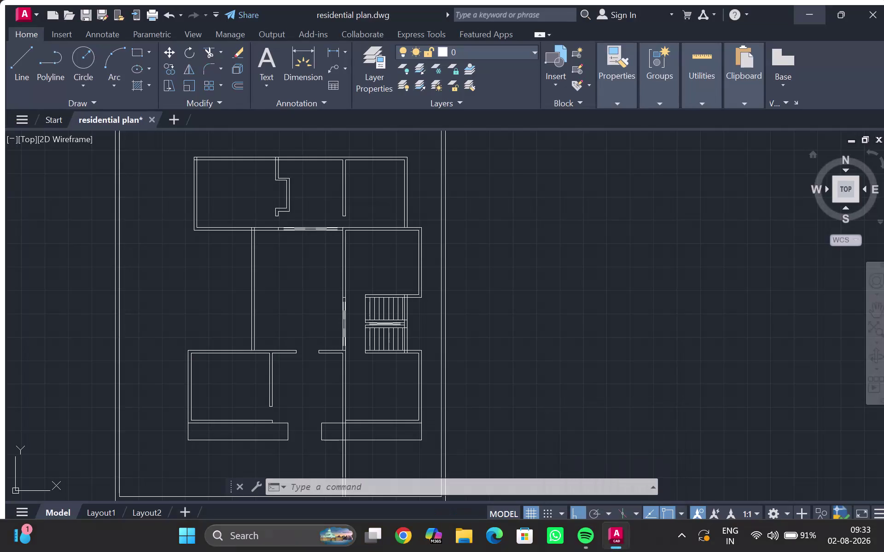
Frame the upper rooms and trim the first overlapping line end with TR.
scroll(down, 3)
middle_drag(376, 330, 523, 353)
scroll(up, 3)
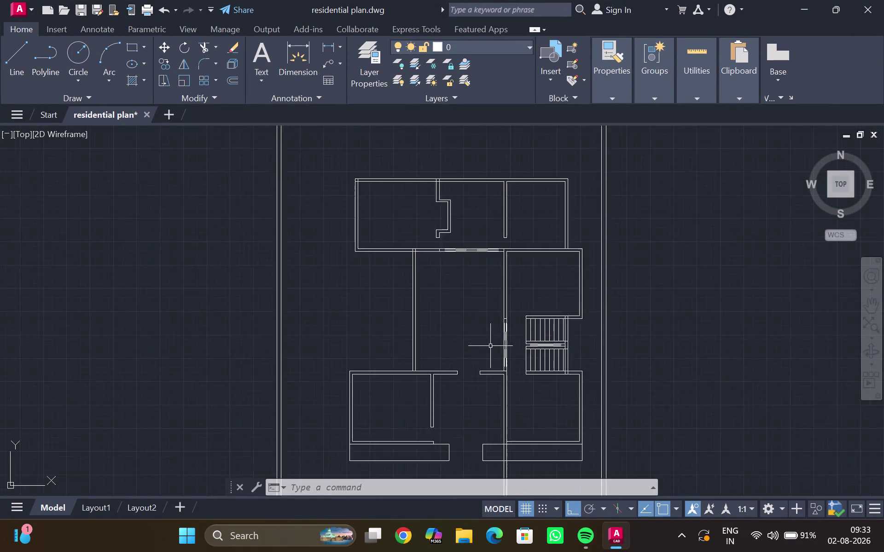
scroll(up, 3)
middle_drag(489, 343, 502, 401)
scroll(down, 3)
middle_drag(420, 365, 439, 332)
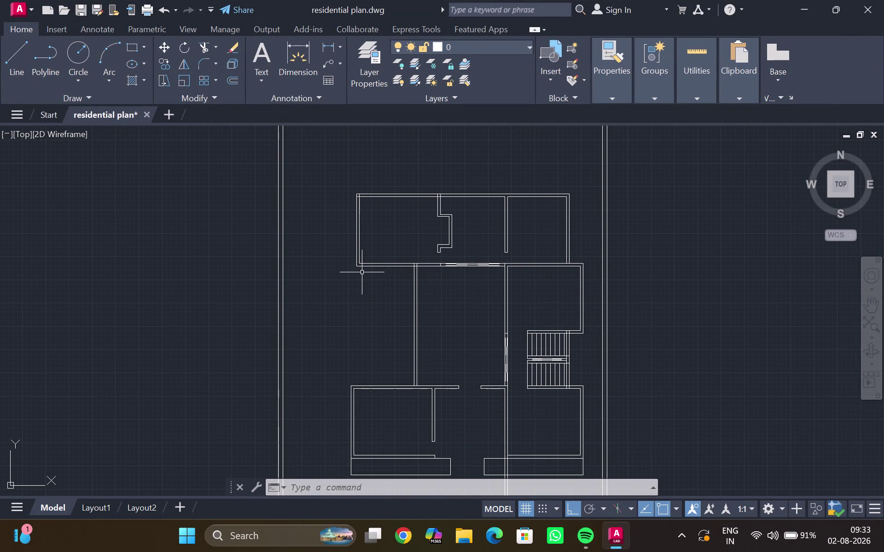
scroll(down, 3)
middle_drag(348, 235, 353, 346)
middle_drag(353, 274, 353, 222)
scroll(up, 3)
middle_drag(357, 318, 357, 345)
scroll(up, 3)
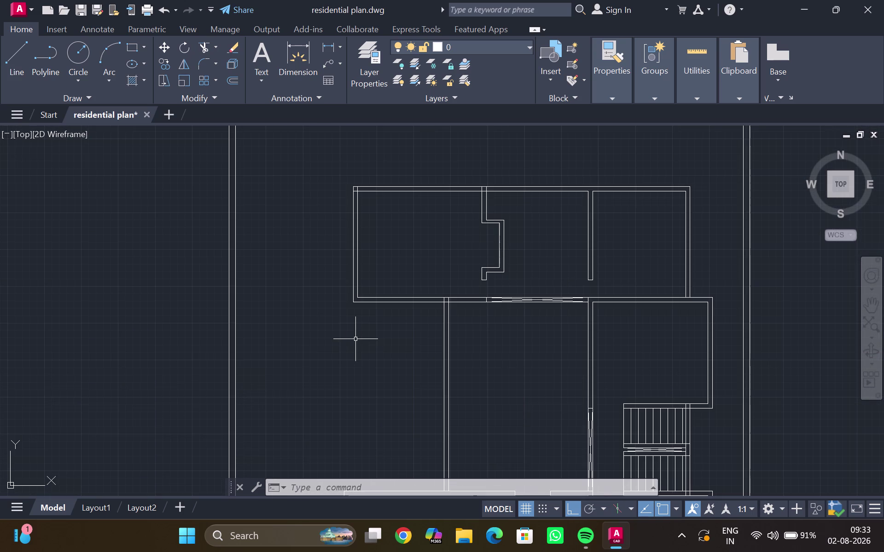
middle_click(355, 339)
scroll(up, 3)
middle_drag(356, 331, 354, 294)
scroll(down, 3)
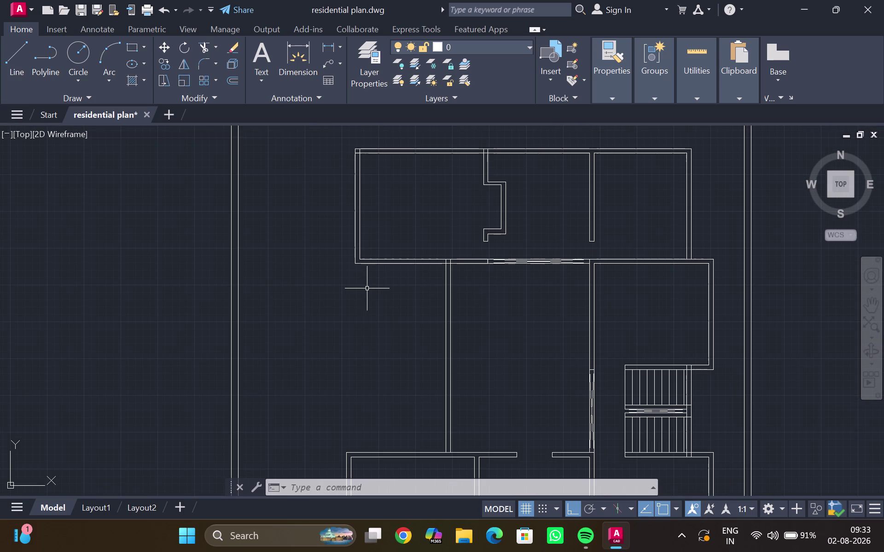
middle_drag(367, 288, 368, 301)
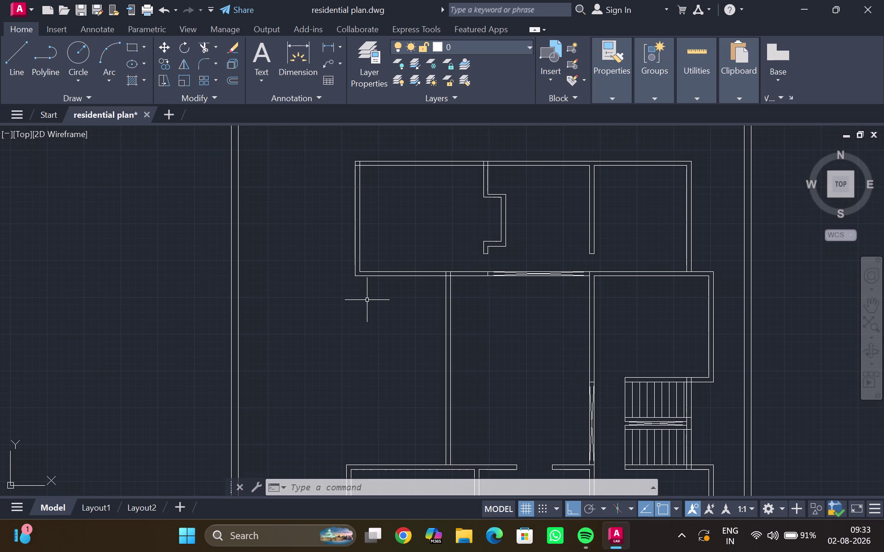
key(t)
key(r)
key(Return)
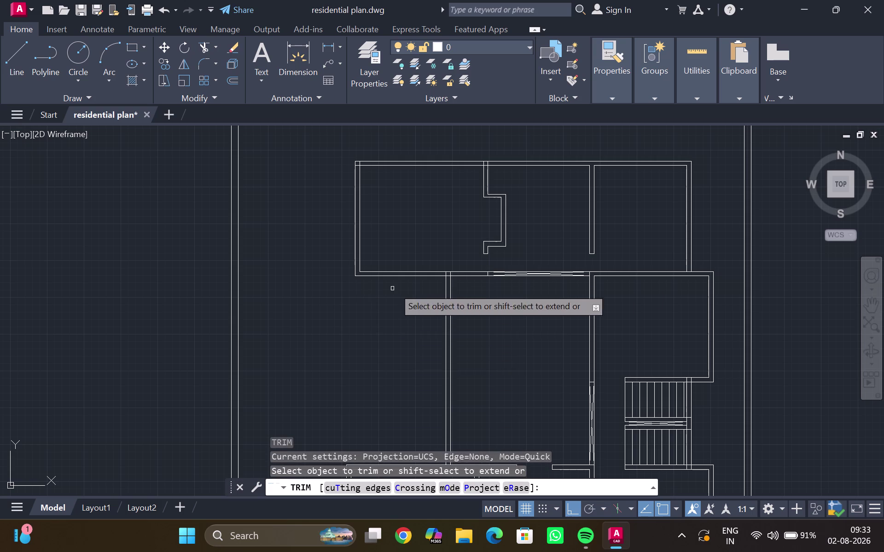
scroll(up, 3)
drag(447, 276, 410, 273)
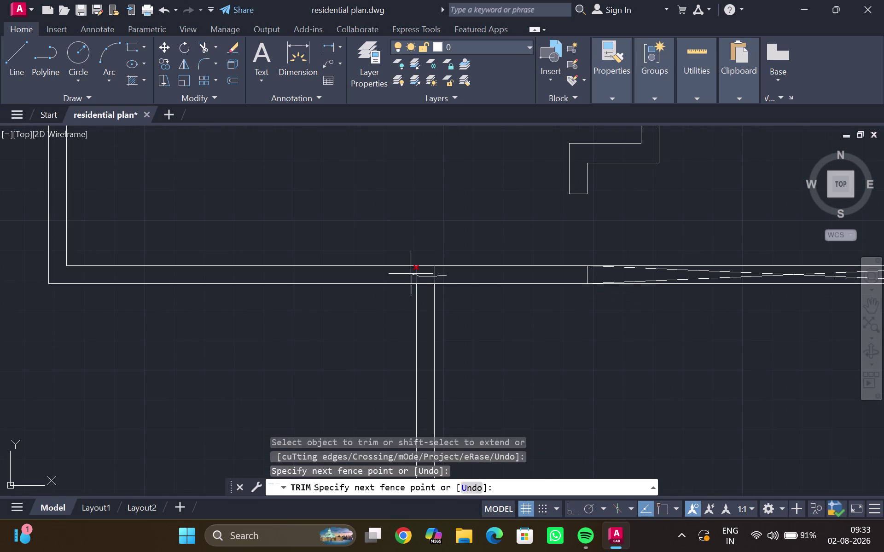
drag(411, 273, 406, 274)
Trim the extra line ends at the top-left corner and the top wall junction.
scroll(down, 3)
middle_drag(388, 273, 450, 358)
middle_drag(338, 229, 341, 355)
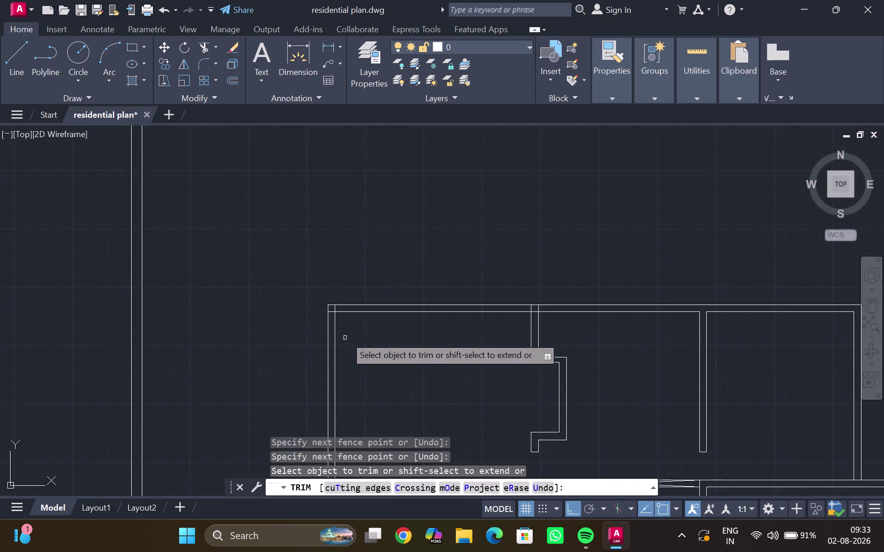
scroll(up, 3)
drag(300, 256, 278, 267)
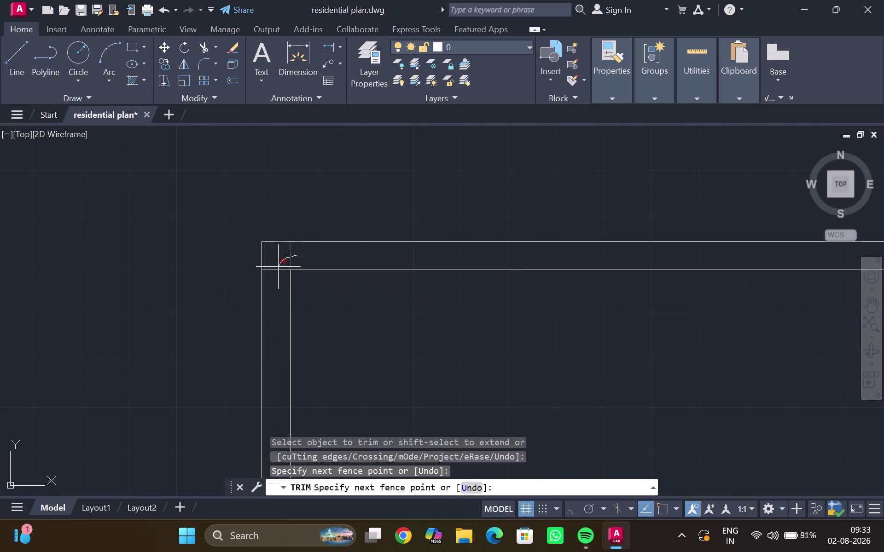
drag(278, 267, 272, 282)
scroll(down, 3)
middle_drag(376, 297, 384, 266)
middle_drag(499, 293, 434, 293)
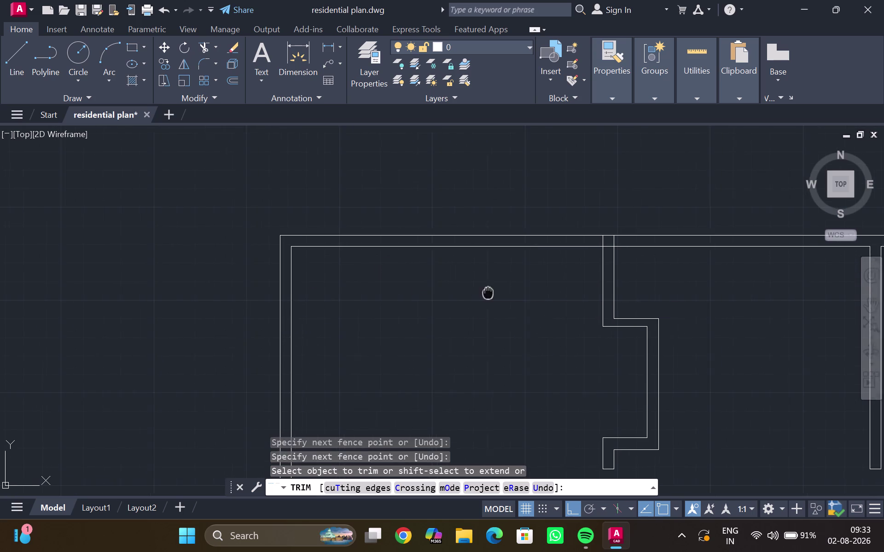
middle_drag(433, 292, 305, 321)
scroll(up, 3)
middle_drag(367, 293, 358, 313)
drag(421, 256, 462, 256)
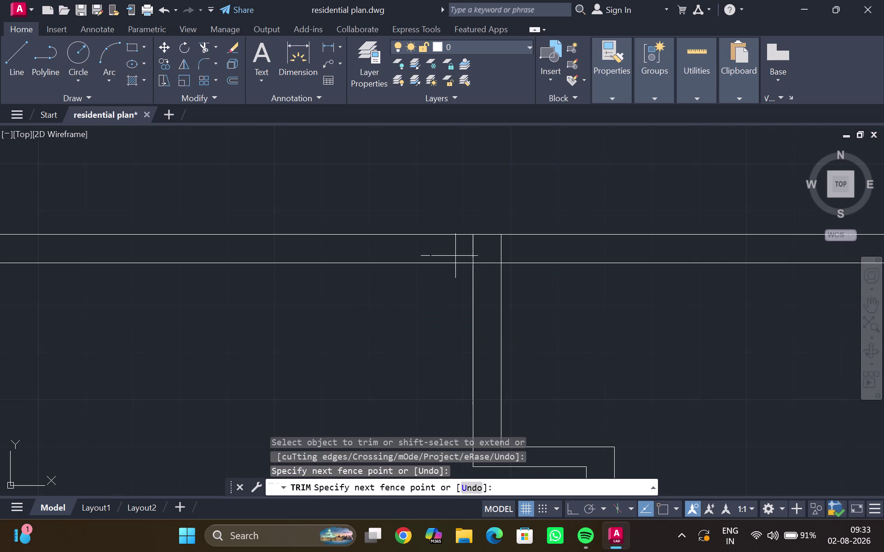
drag(461, 256, 510, 256)
Trim the line end by the closet notch and end the trim.
scroll(down, 3)
middle_drag(580, 292, 515, 249)
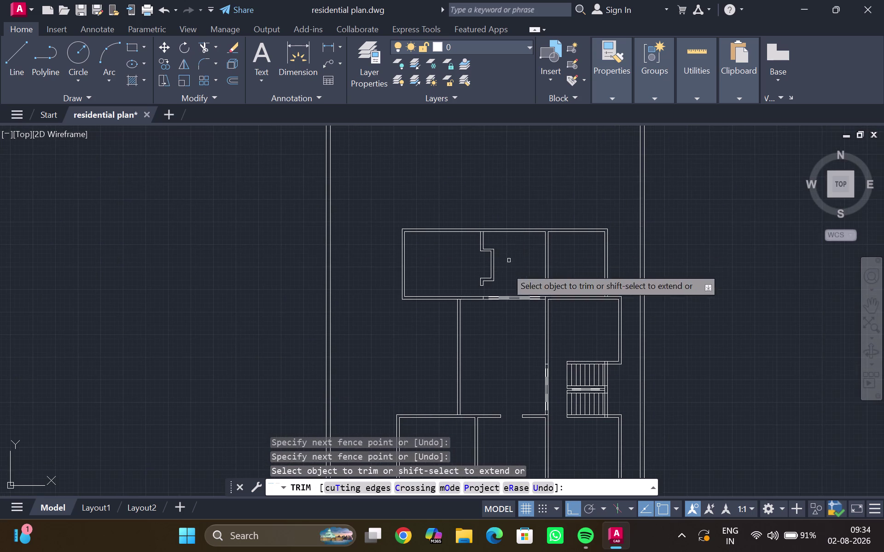
middle_drag(500, 322, 516, 304)
middle_drag(496, 255, 476, 361)
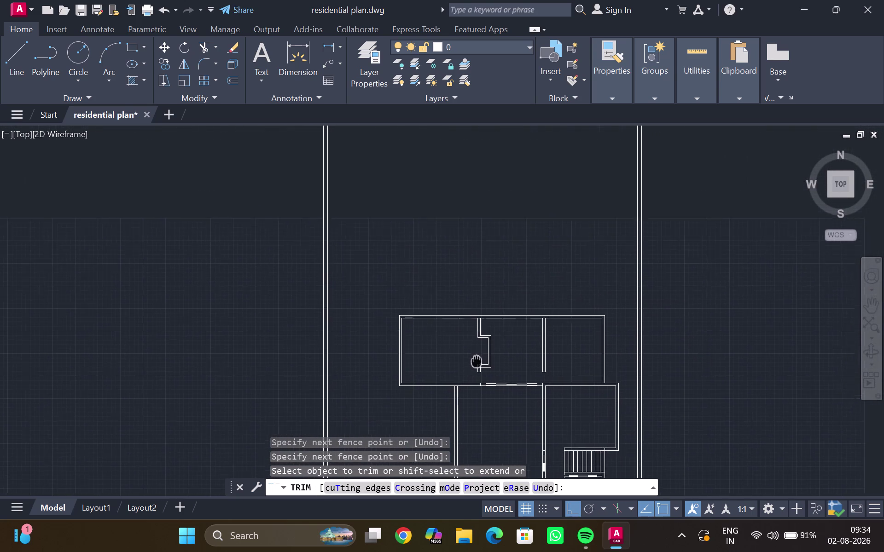
middle_drag(477, 361, 475, 371)
scroll(up, 3)
scroll(up, 3)
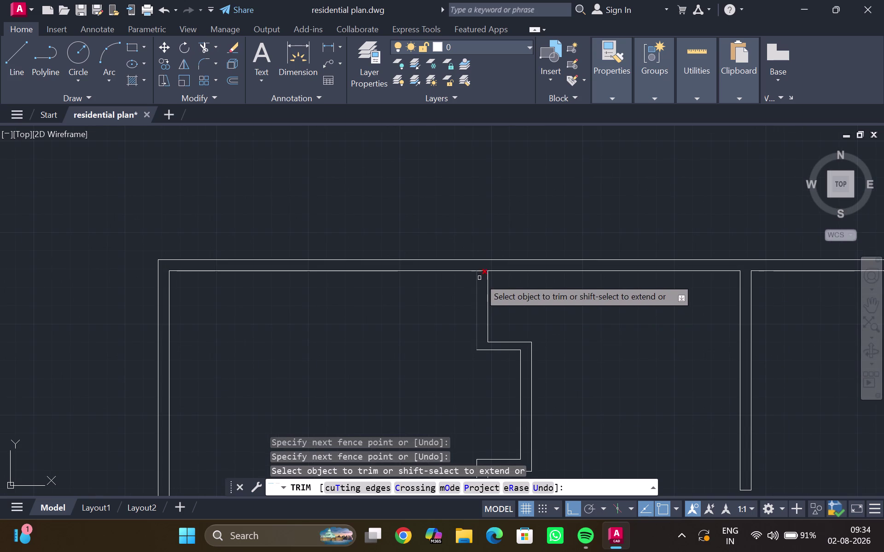
drag(484, 267, 484, 279)
scroll(down, 3)
middle_drag(478, 271, 559, 176)
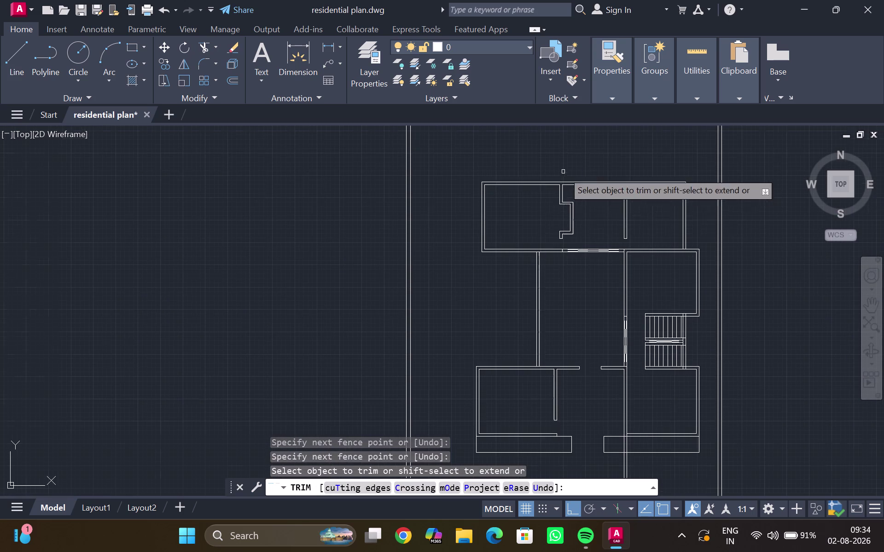
middle_drag(511, 333, 501, 294)
key(Escape)
scroll(up, 3)
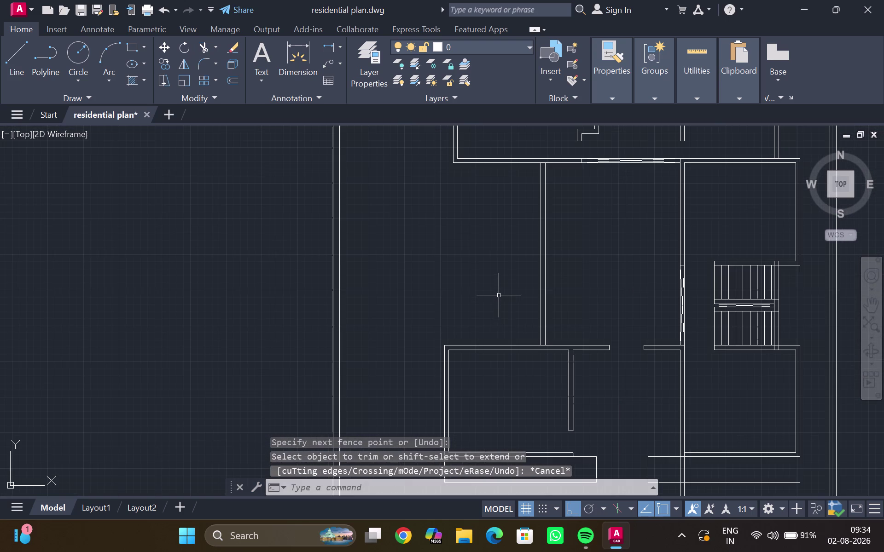
middle_drag(499, 296, 484, 317)
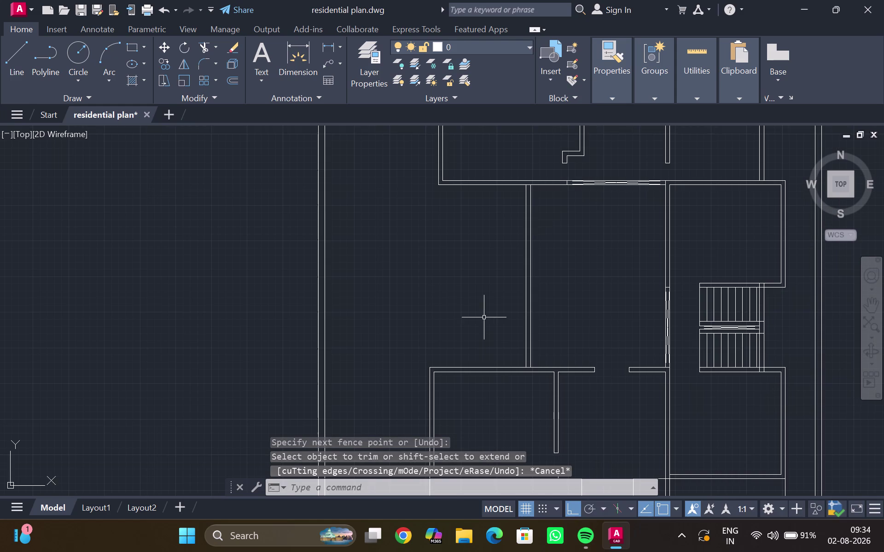
scroll(down, 3)
middle_drag(484, 318, 476, 325)
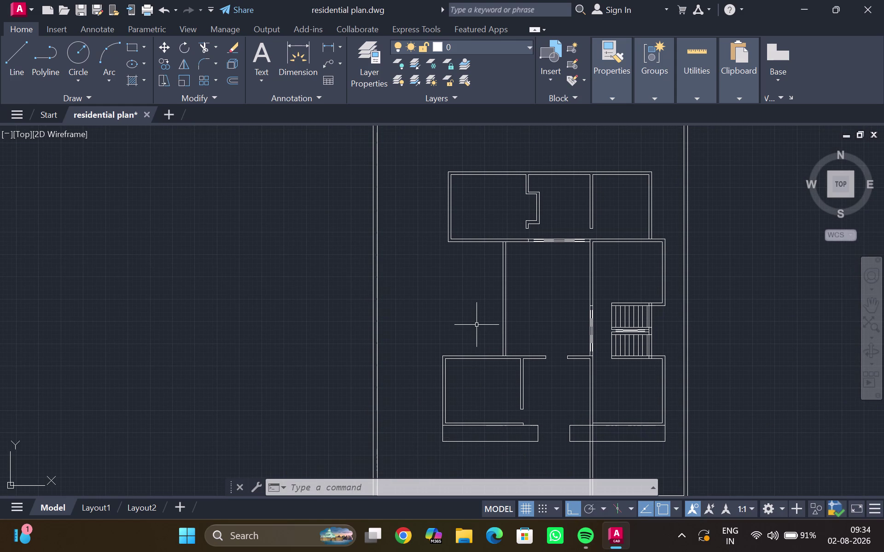
middle_drag(476, 324, 476, 312)
scroll(up, 3)
middle_drag(491, 312, 506, 288)
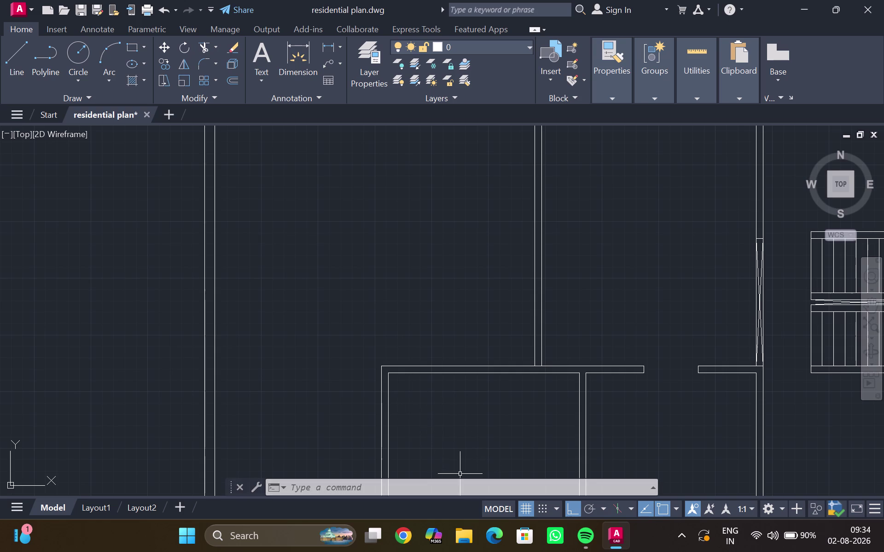
Offset the vertical hall wall line 3 feet to the left.
click(535, 324)
key(o)
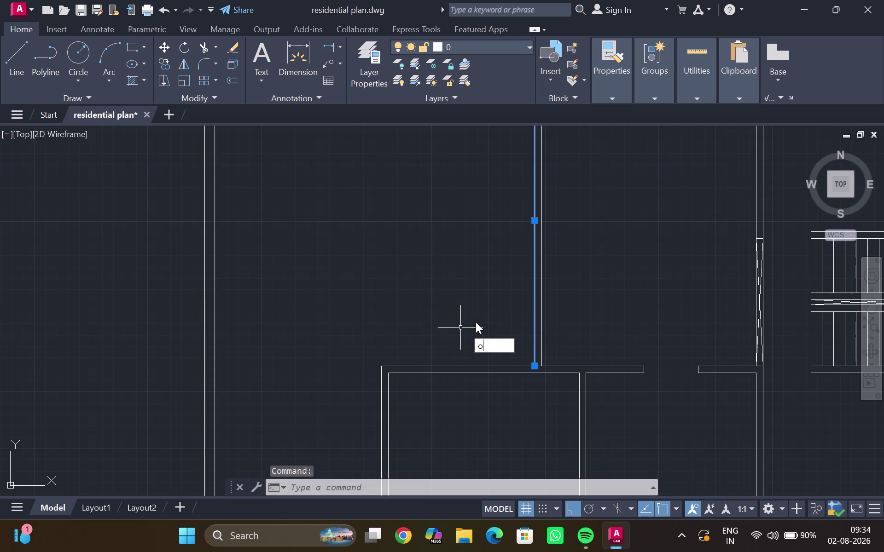
key(Return)
text(3)
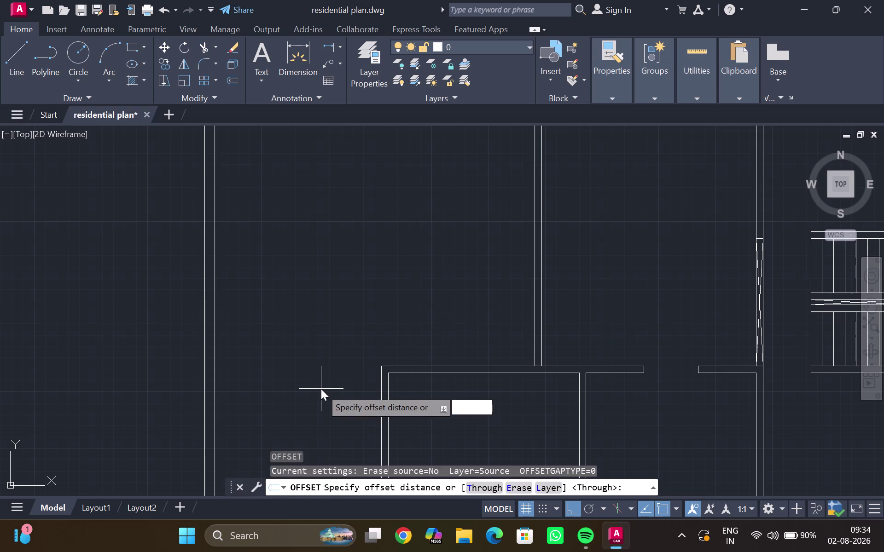
text(')
key(Return)
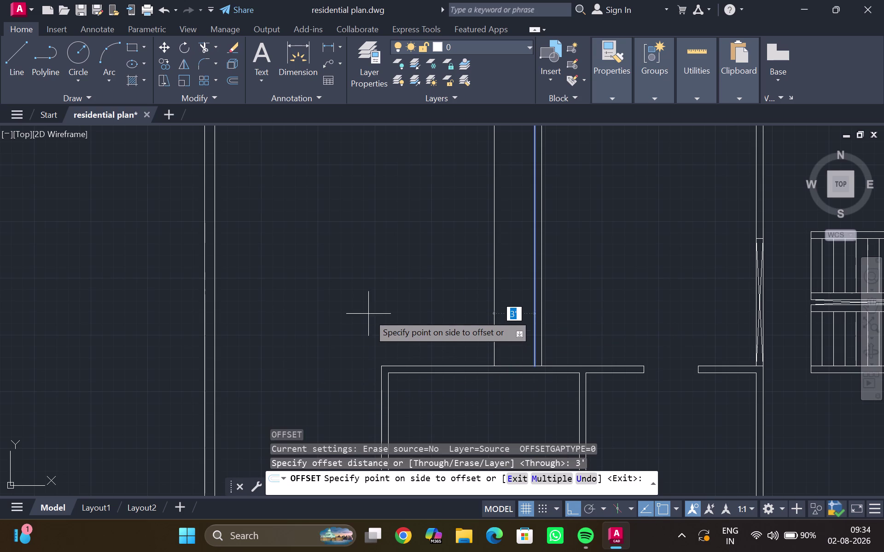
click(367, 307)
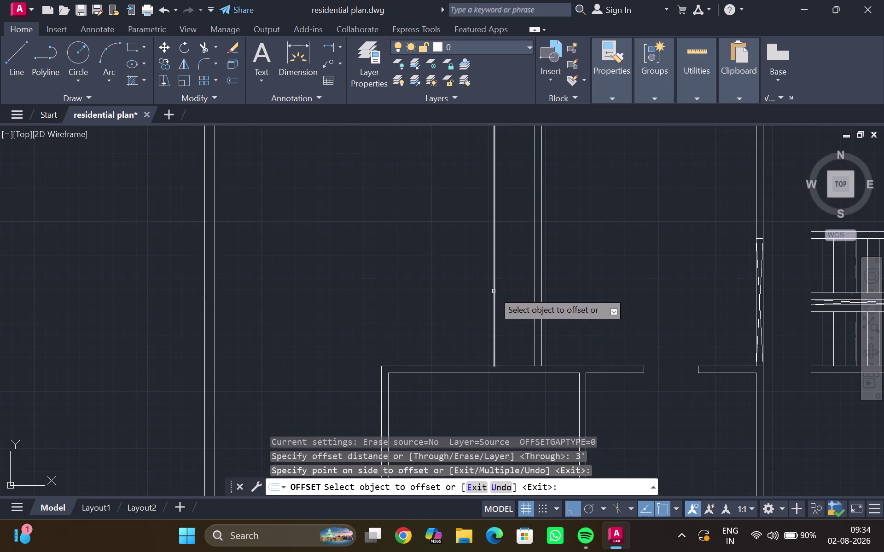
Offset the new line a further 6 inches, then end OFFSET and select the stray line.
click(494, 291)
text(6")
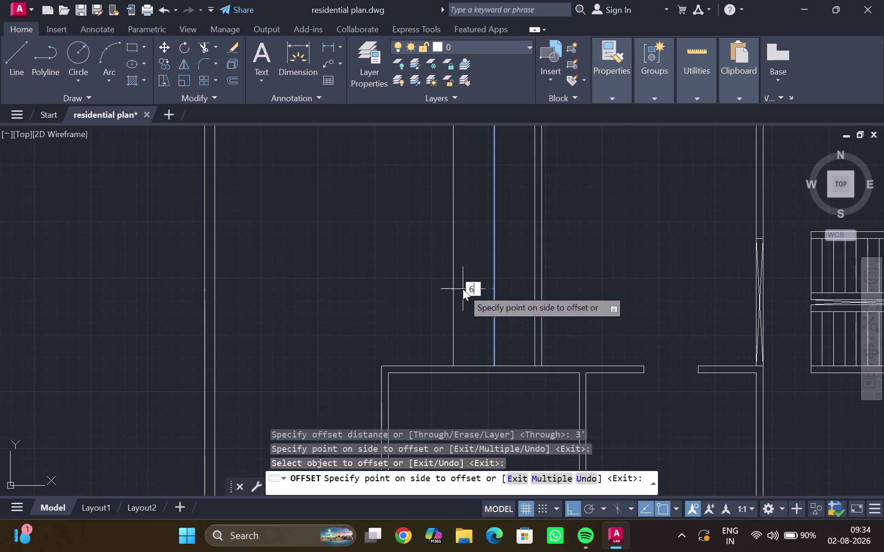
key(Return)
scroll(down, 3)
middle_drag(463, 289, 452, 350)
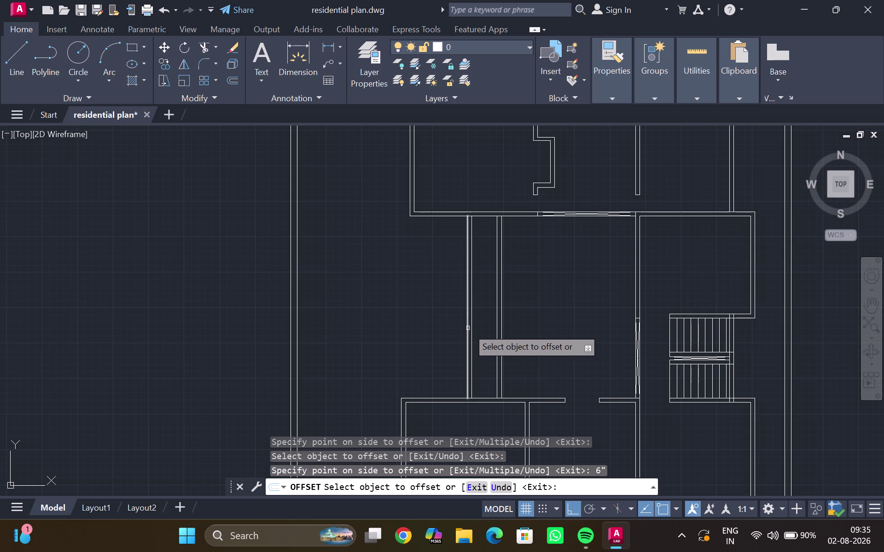
scroll(up, 3)
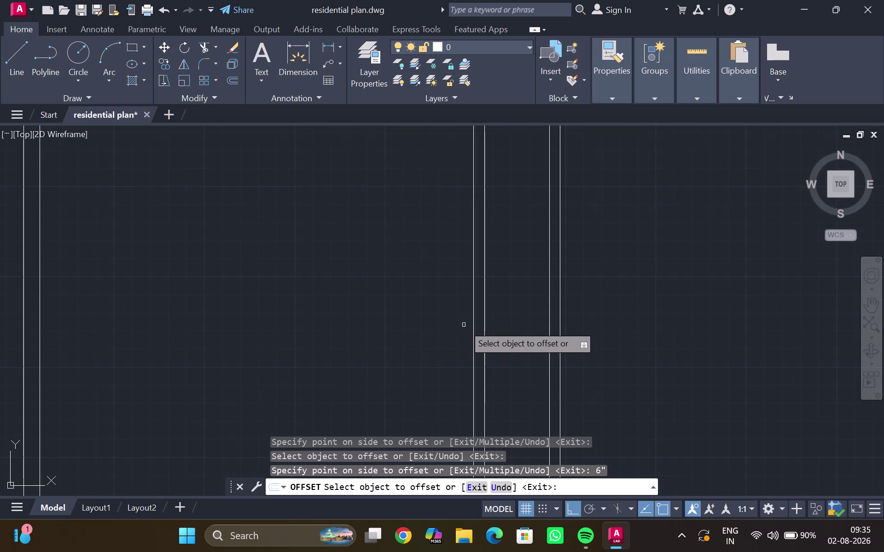
key(Escape)
click(472, 330)
Erase the stray line, then offset the remaining hall line 4 inches to the left.
key(Delete)
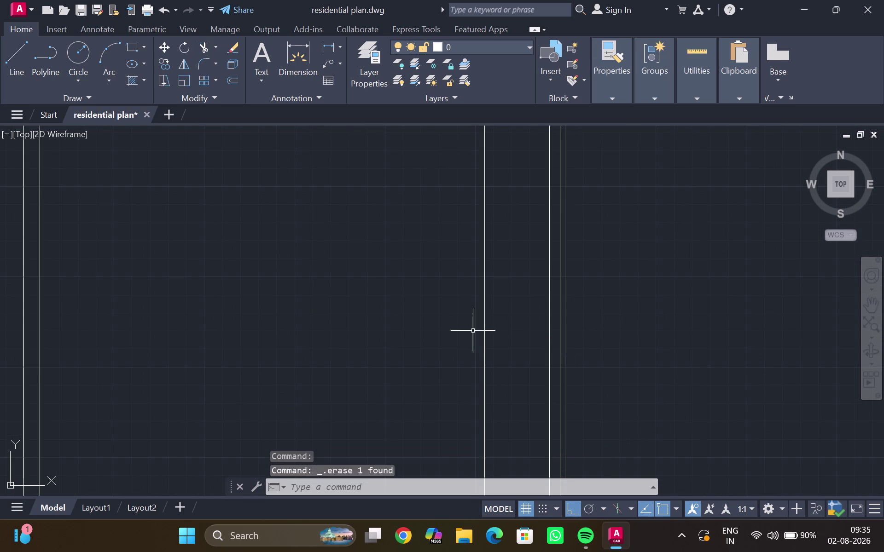
click(485, 331)
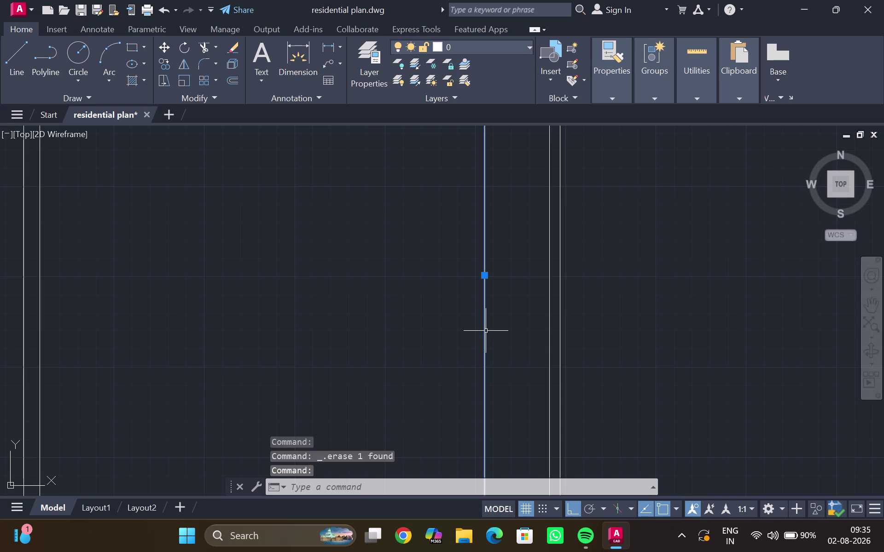
key(o)
key(Return)
key(4)
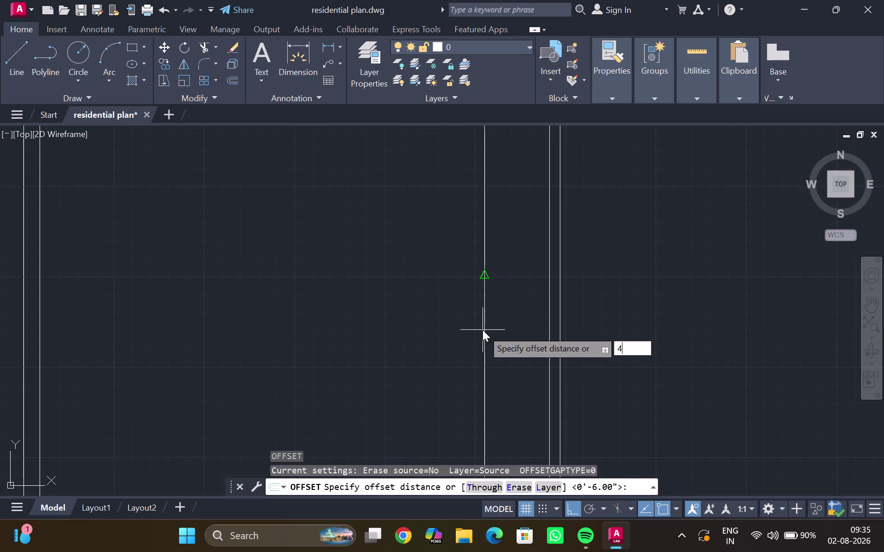
key(shift+quotedbl)
key(Return)
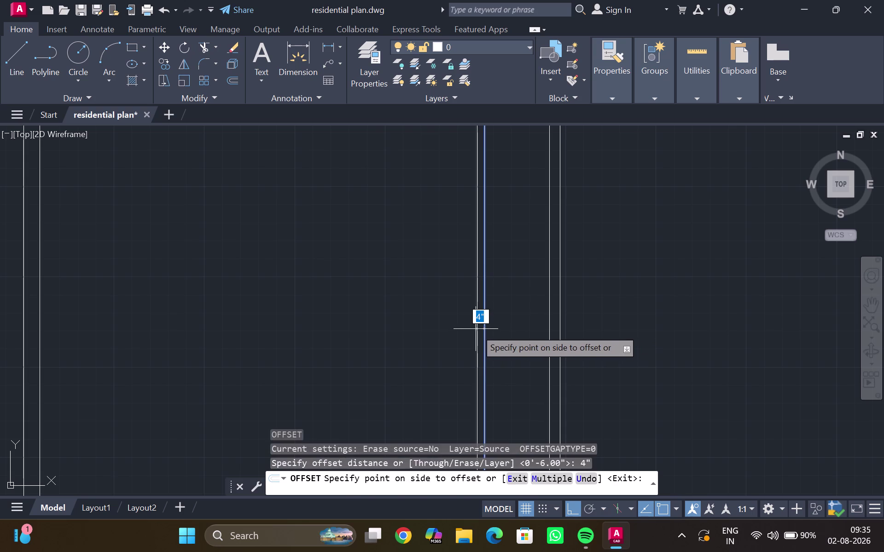
click(475, 330)
key(Escape)
scroll(down, 3)
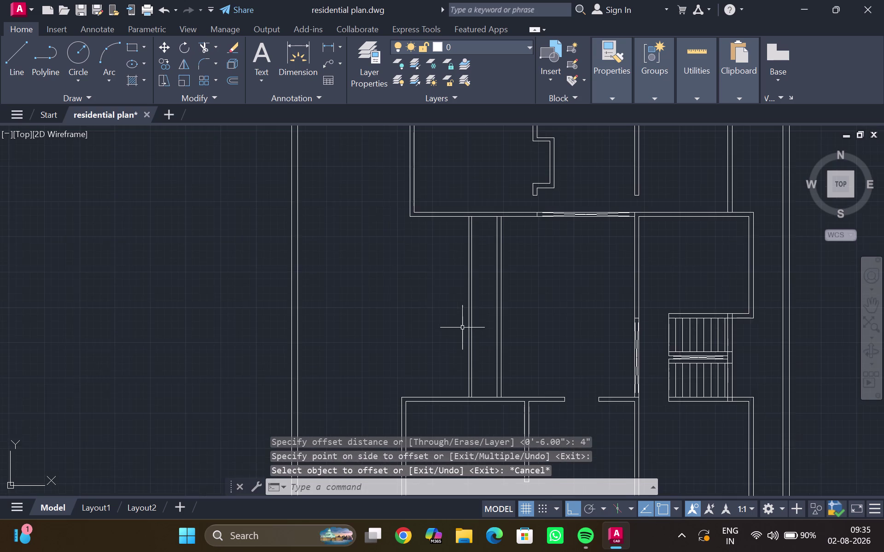
middle_drag(462, 332, 461, 345)
scroll(up, 3)
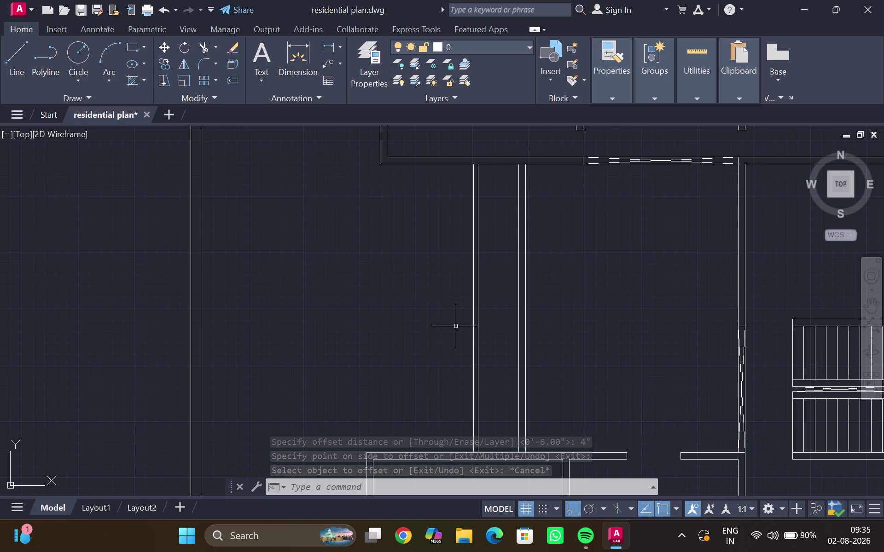
scroll(down, 3)
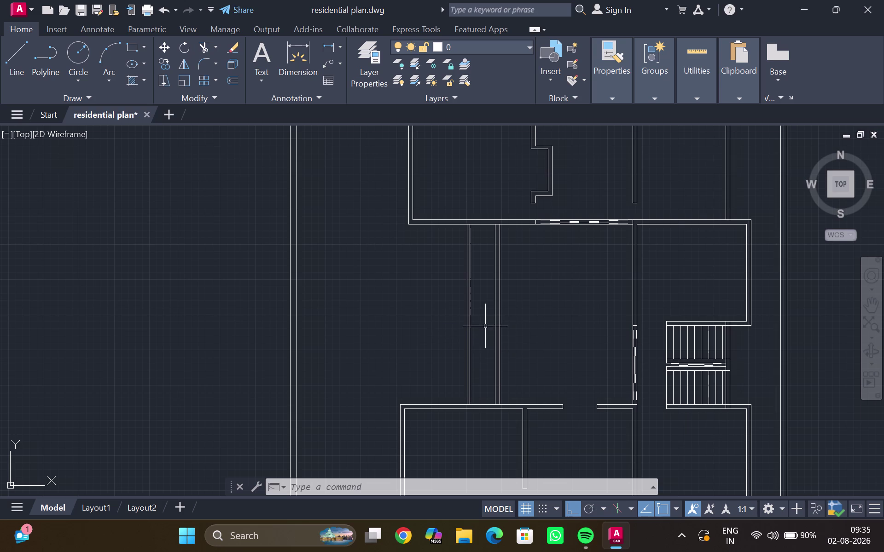
Offset the interior wall line 5'6" to the left.
scroll(up, 3)
click(465, 326)
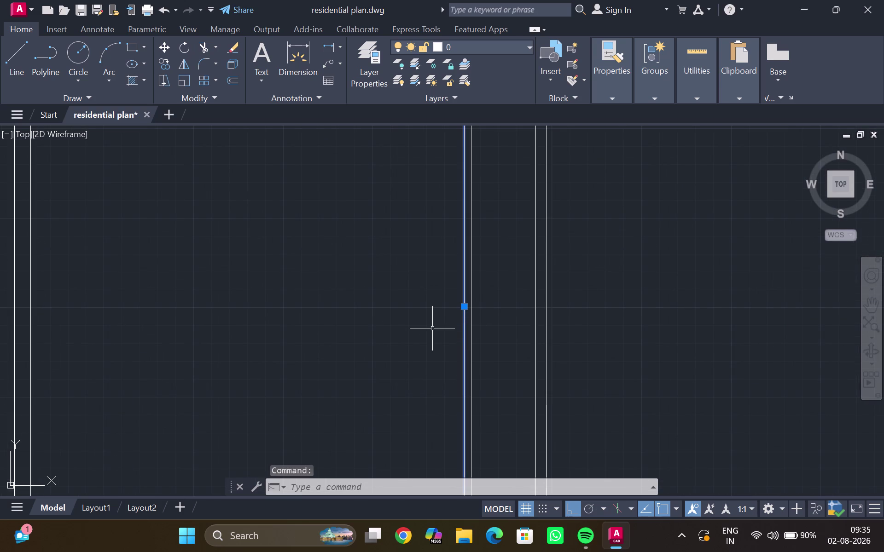
key(o)
key(Return)
text(5)
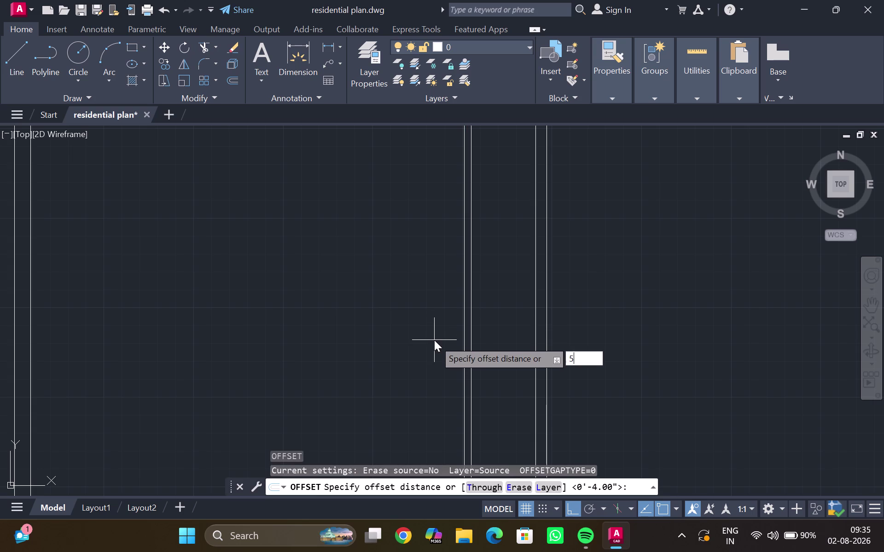
text(')
key(6)
key(shift+quotedbl)
key(Return)
scroll(down, 3)
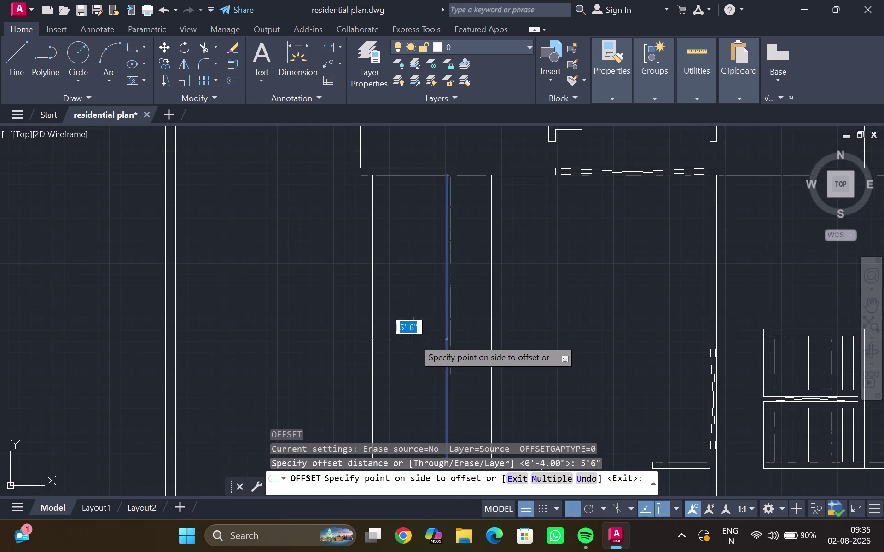
middle_drag(422, 315, 431, 266)
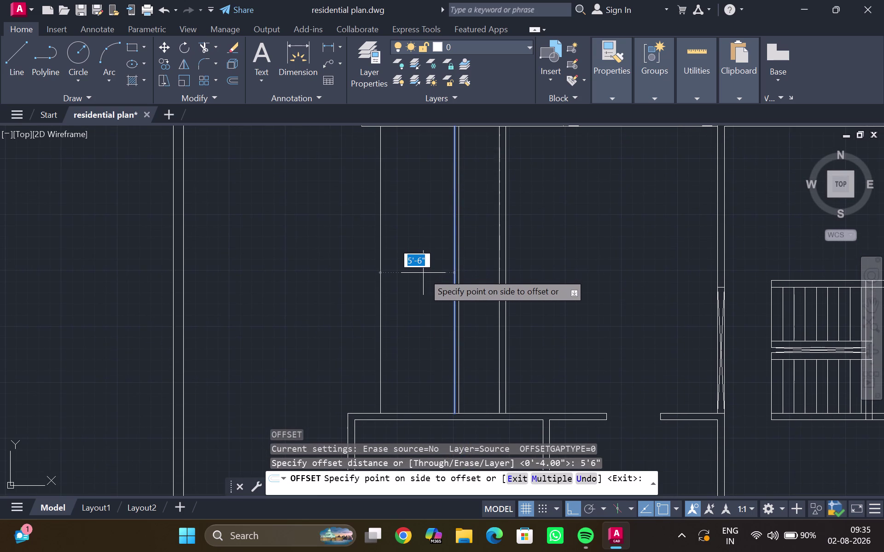
scroll(down, 3)
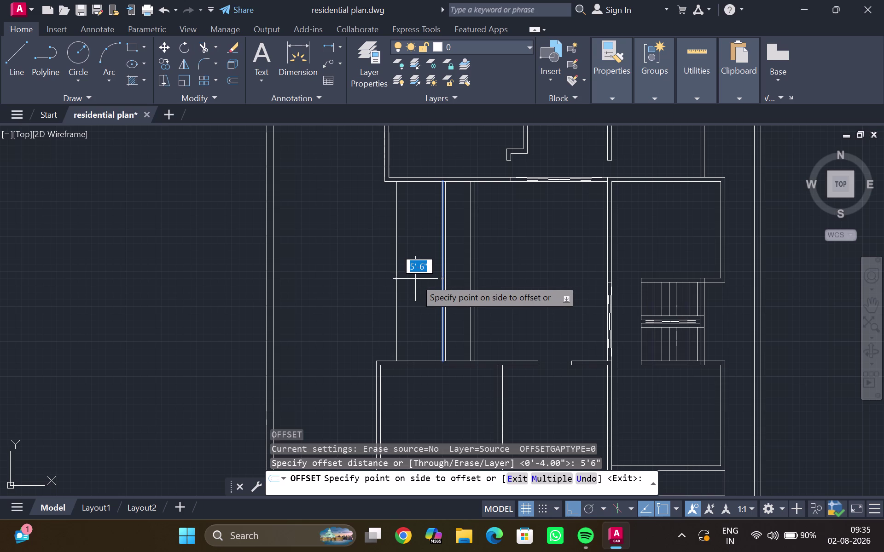
click(414, 279)
Offset the new line 6 inches to form the wall's second face.
click(395, 294)
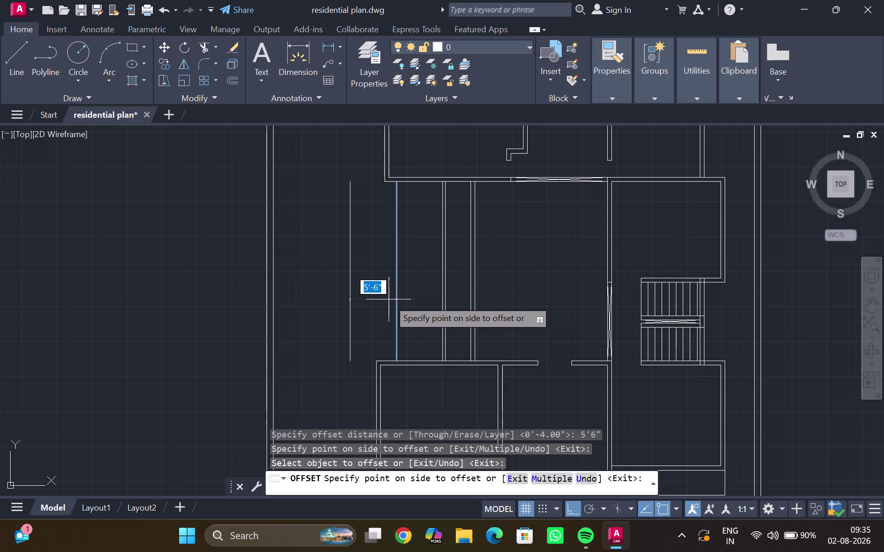
key(6)
key(shift+quotedbl)
key(Return)
scroll(down, 3)
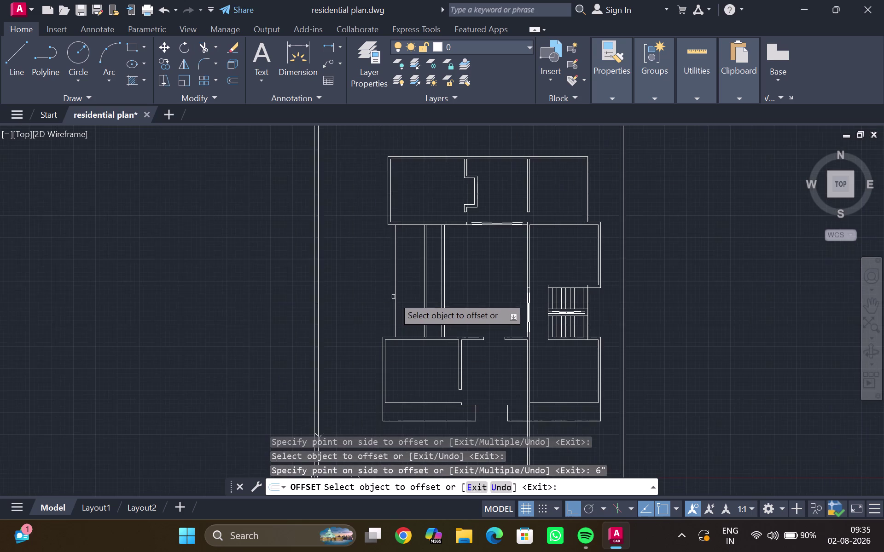
middle_drag(394, 297, 391, 312)
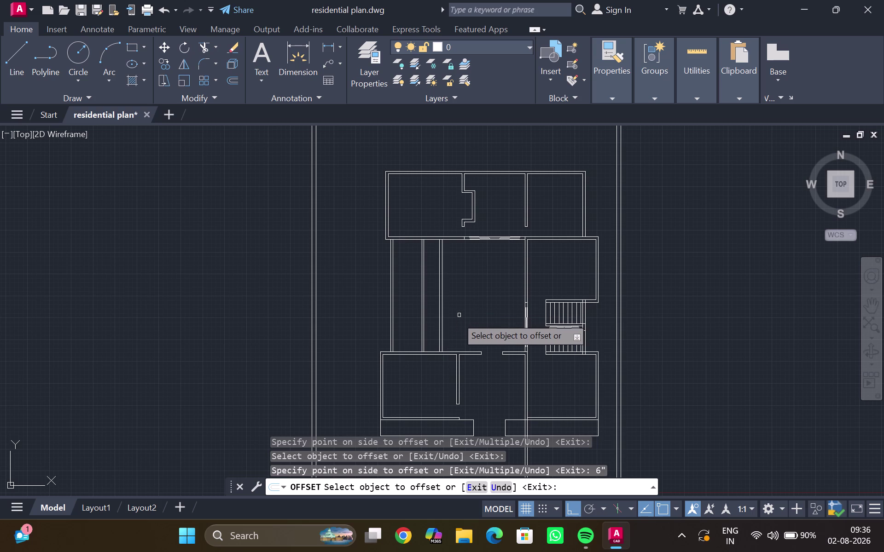
Offset the horizontal wall above the lower rooms 30.5 inches upward.
click(403, 352)
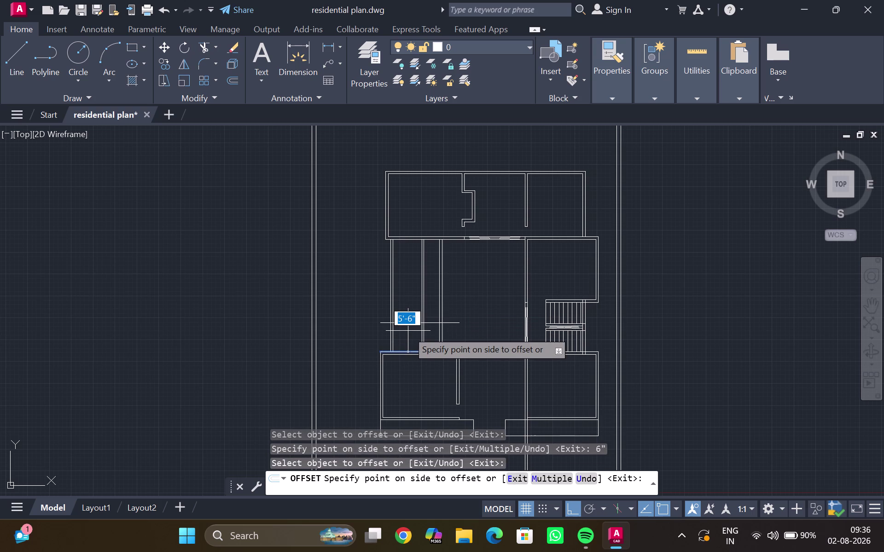
key(3)
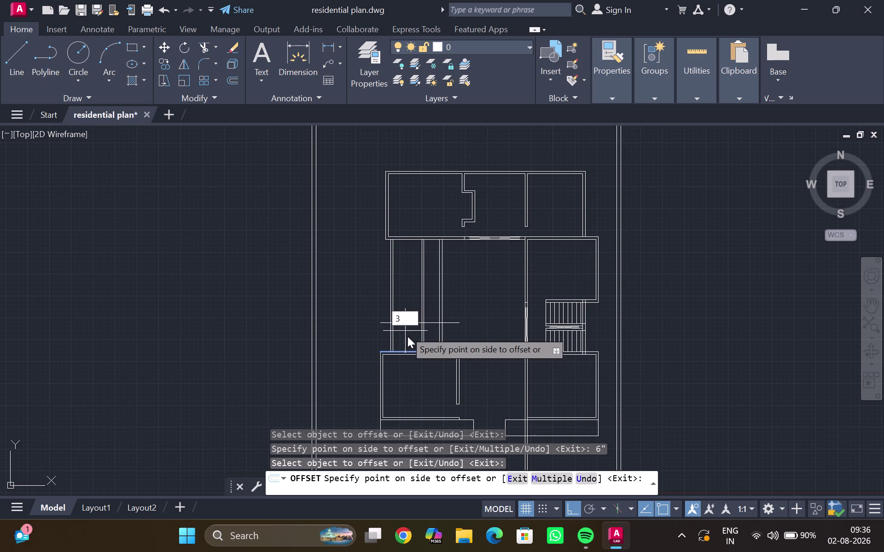
key(0)
key(period)
key(5)
key(shift+quotedbl)
key(Return)
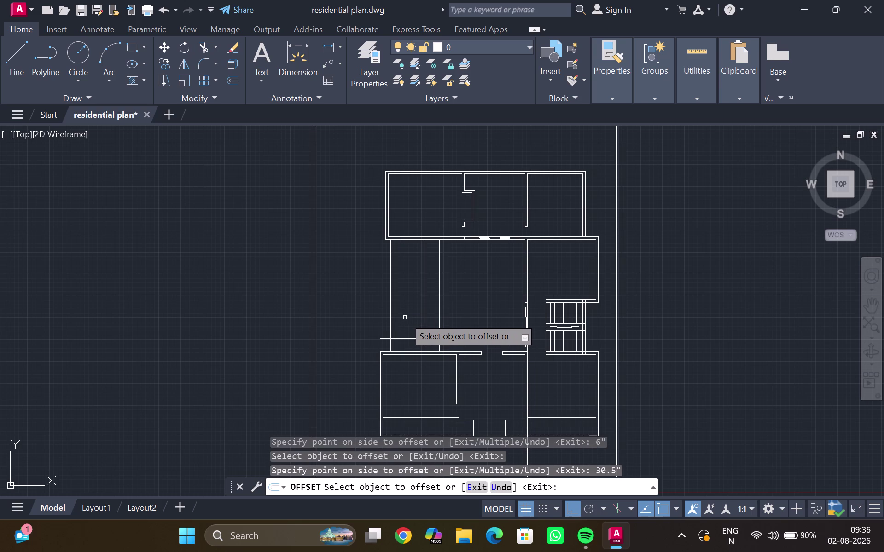
scroll(up, 3)
middle_drag(412, 345, 396, 317)
scroll(up, 3)
middle_drag(384, 323, 380, 322)
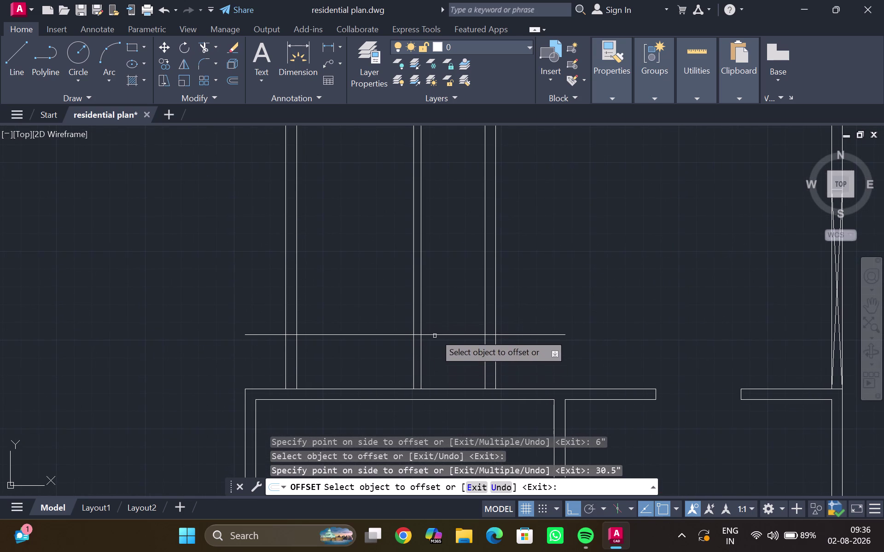
key(Escape)
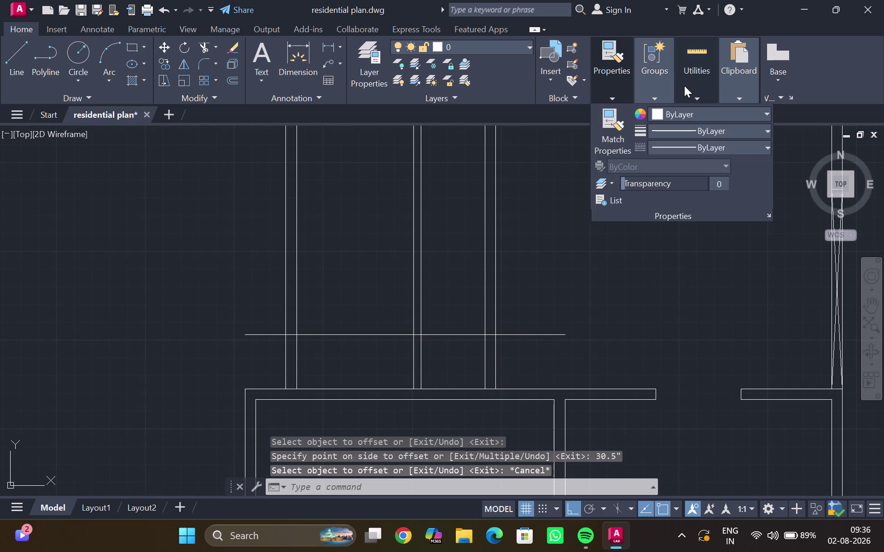
Measure the 3' gap between the corridor wall lines with Quick Measure.
click(696, 93)
click(706, 121)
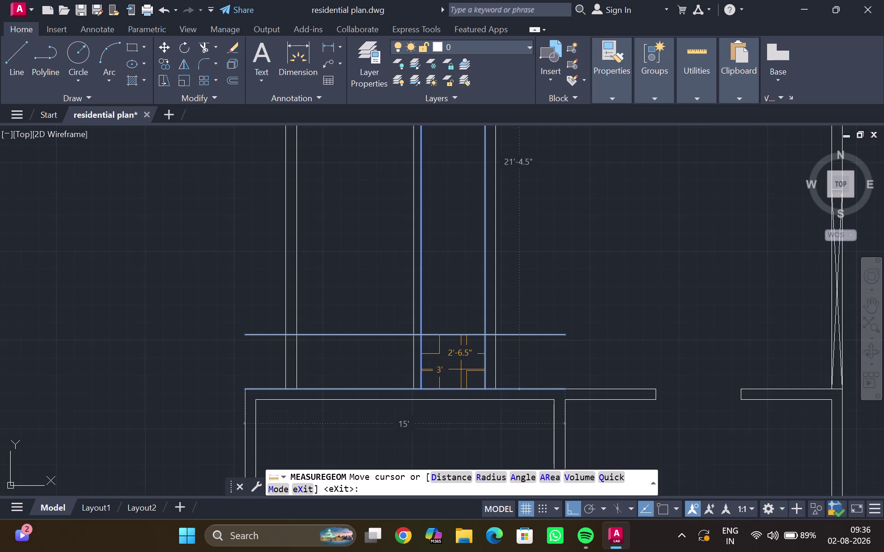
scroll(up, 3)
scroll(up, 3)
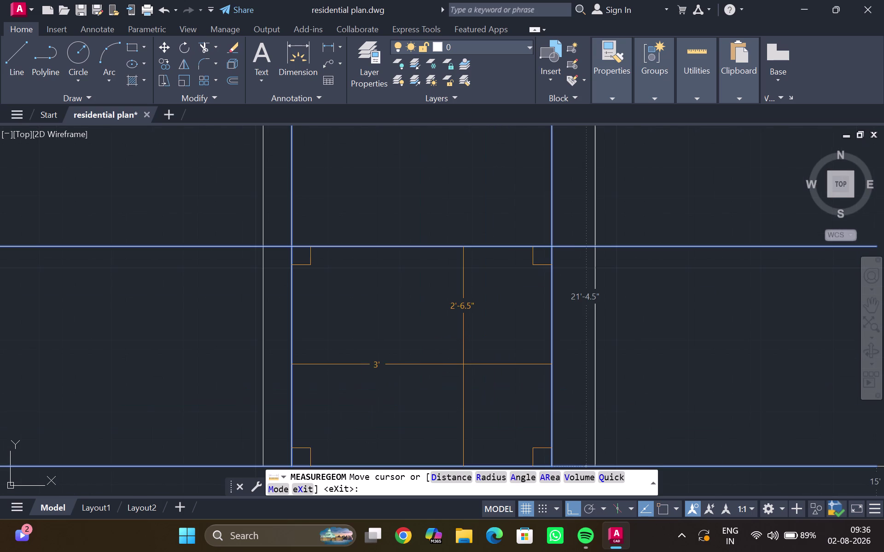
scroll(down, 3)
key(Escape)
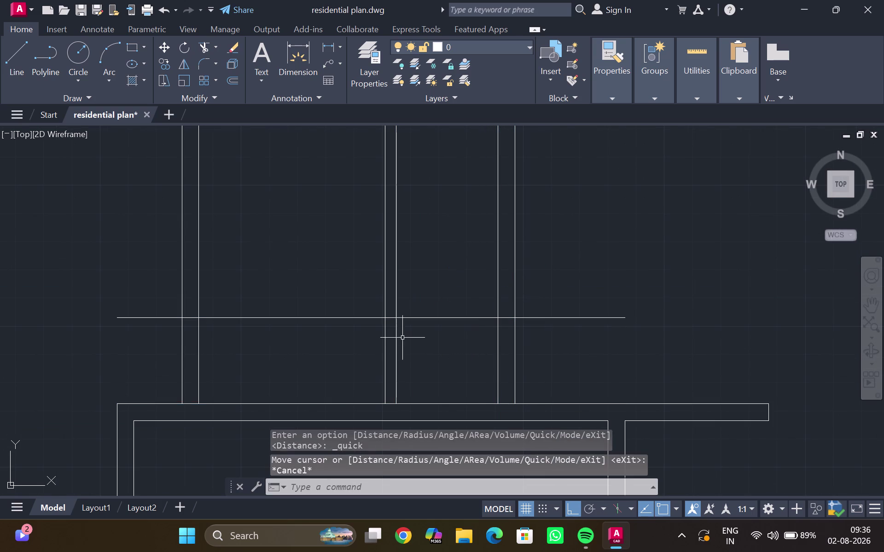
Erase the horizontal guide line and select the lower wall for offsetting.
click(438, 319)
key(Delete)
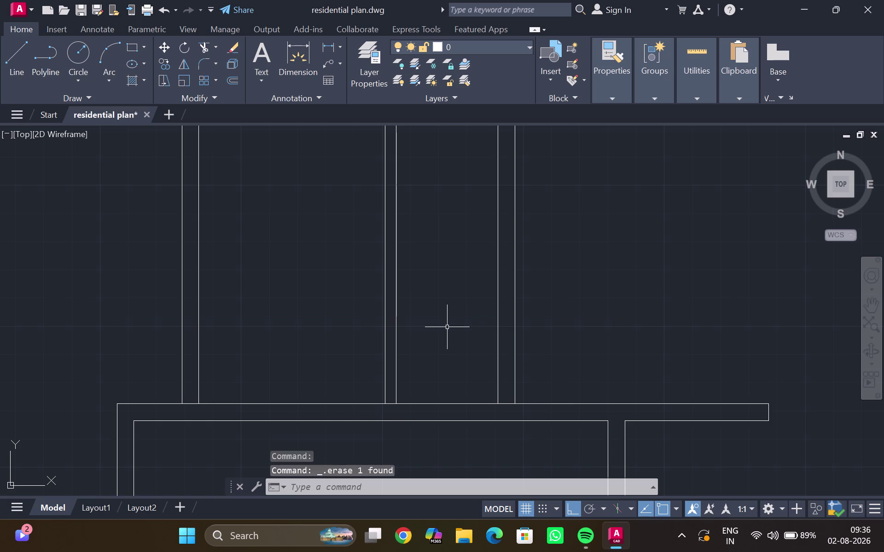
click(411, 403)
key(o)
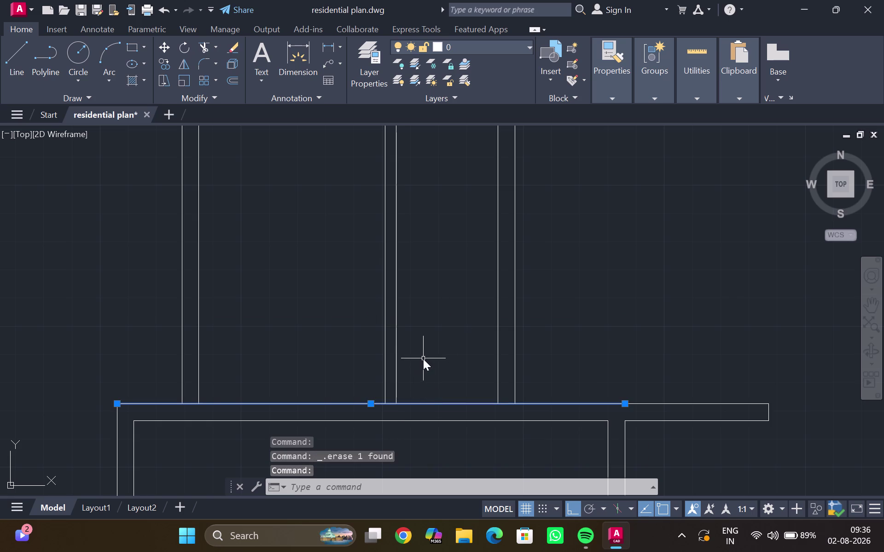
key(Return)
text(10)
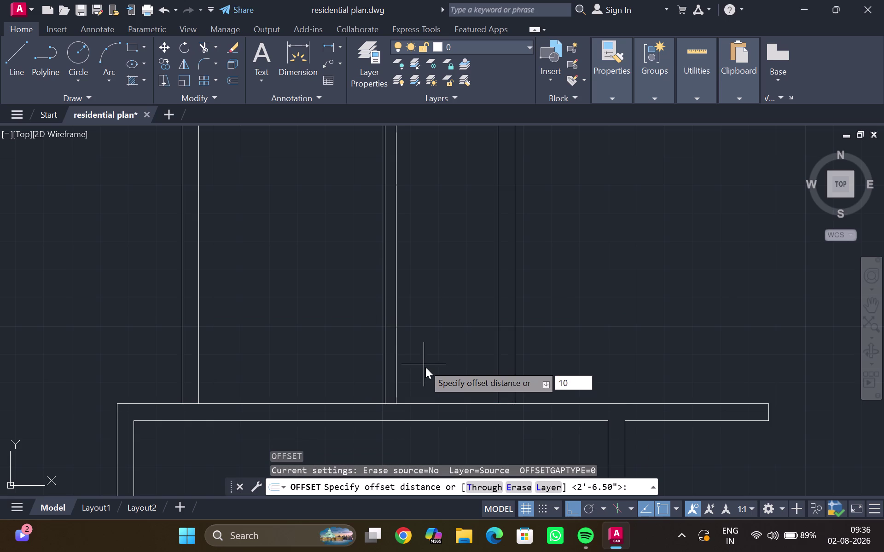
key(period)
key(5)
key(shift+quotedbl)
key(Return)
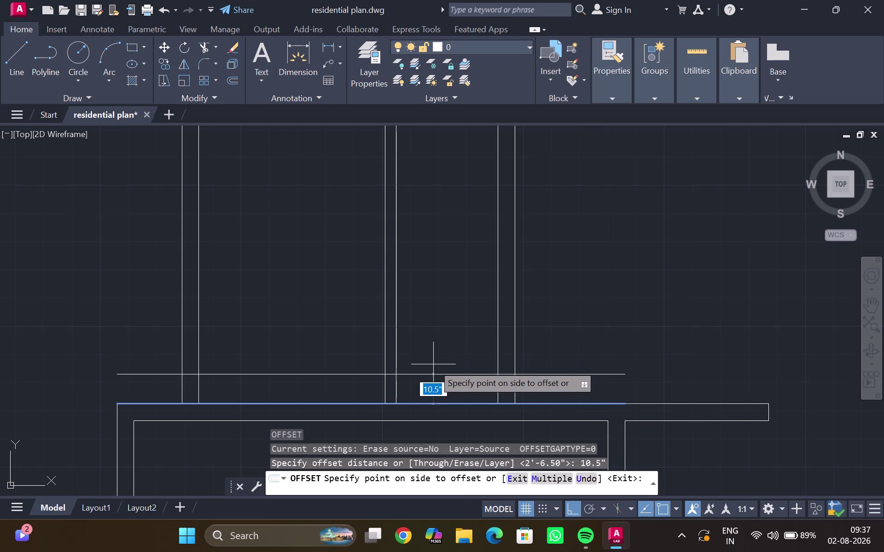
scroll(up, 3)
middle_drag(438, 367, 447, 341)
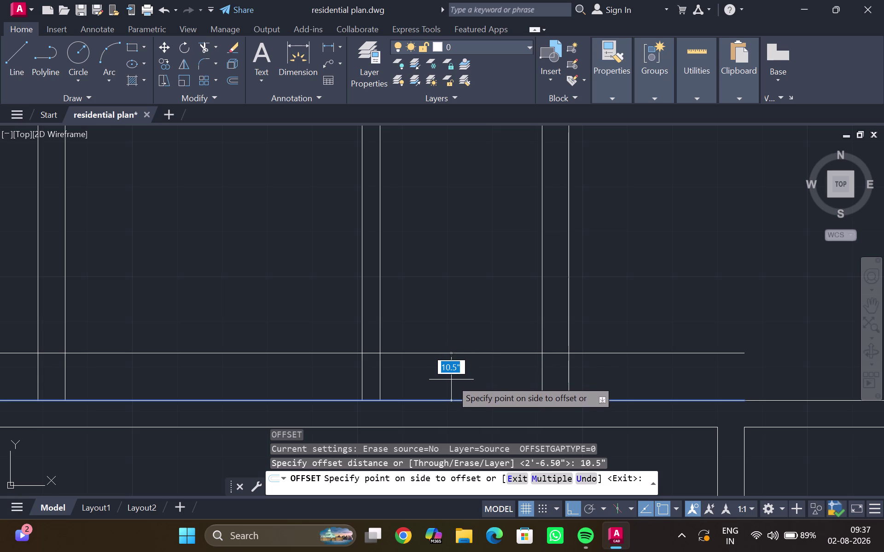
key(Escape)
scroll(down, 3)
middle_drag(404, 362, 416, 389)
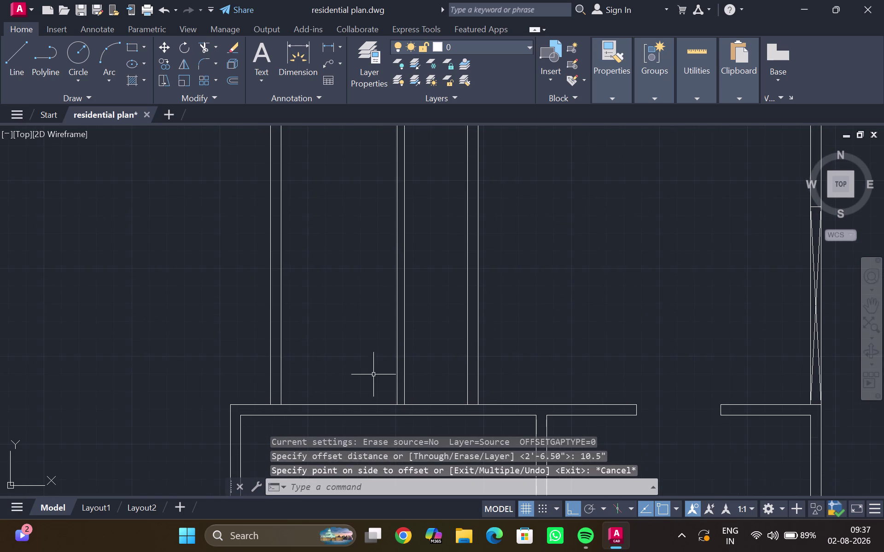
middle_drag(320, 357, 313, 360)
scroll(up, 3)
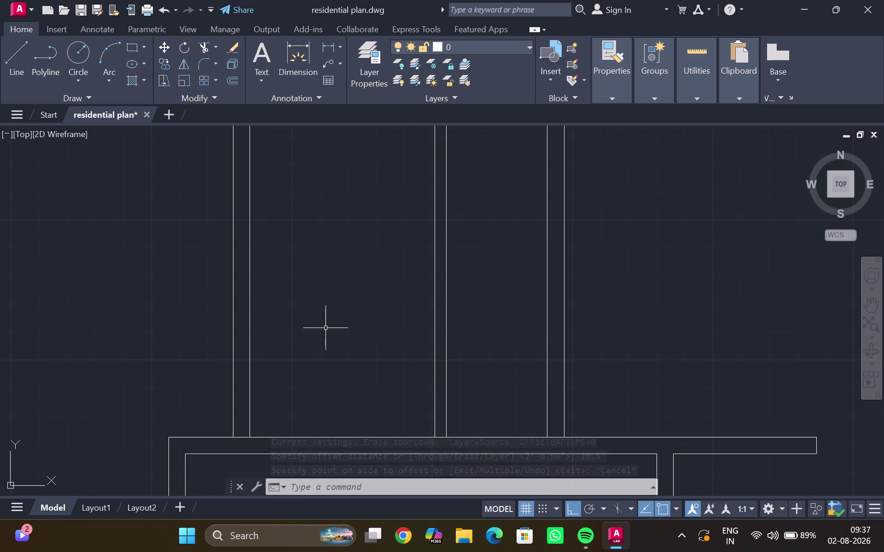
scroll(down, 3)
middle_drag(326, 322, 317, 340)
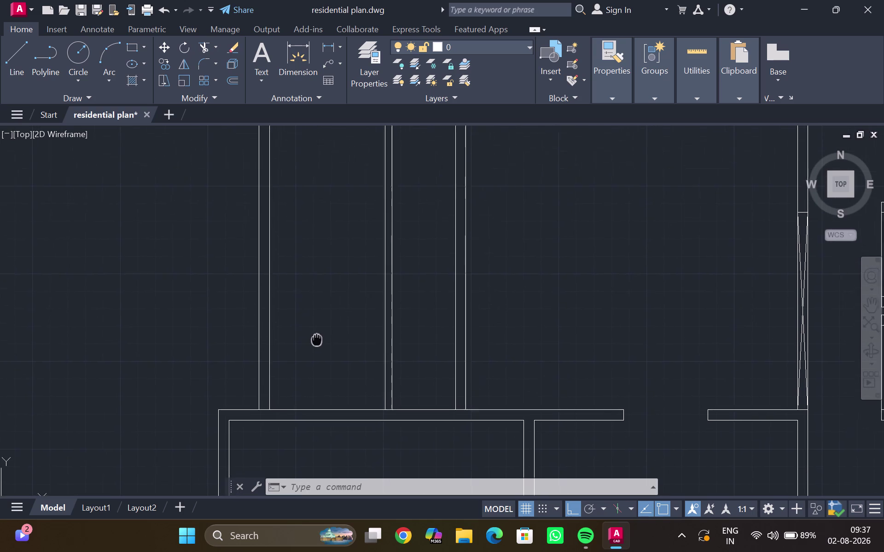
middle_drag(317, 340, 315, 350)
scroll(down, 3)
scroll(up, 3)
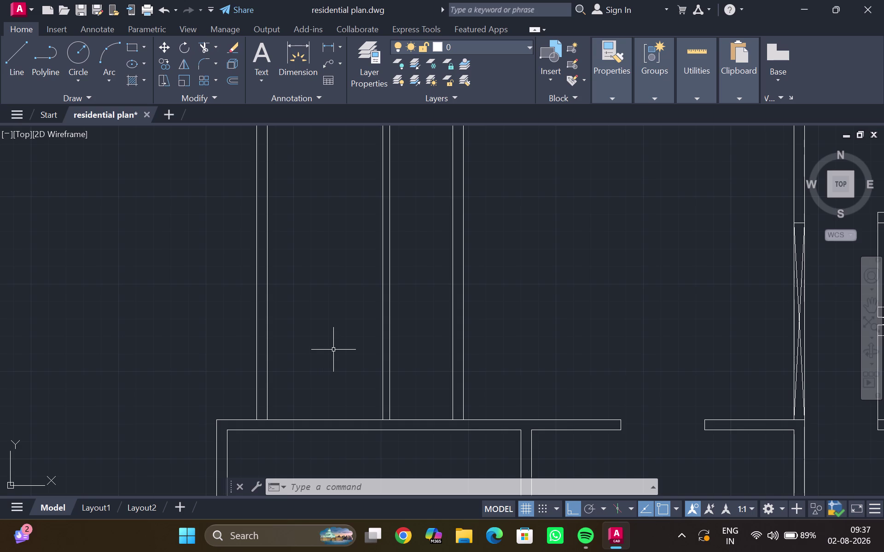
Erase both pairs of vertical lines above the lower-left room using a crossing selection.
scroll(down, 3)
middle_drag(337, 350, 309, 355)
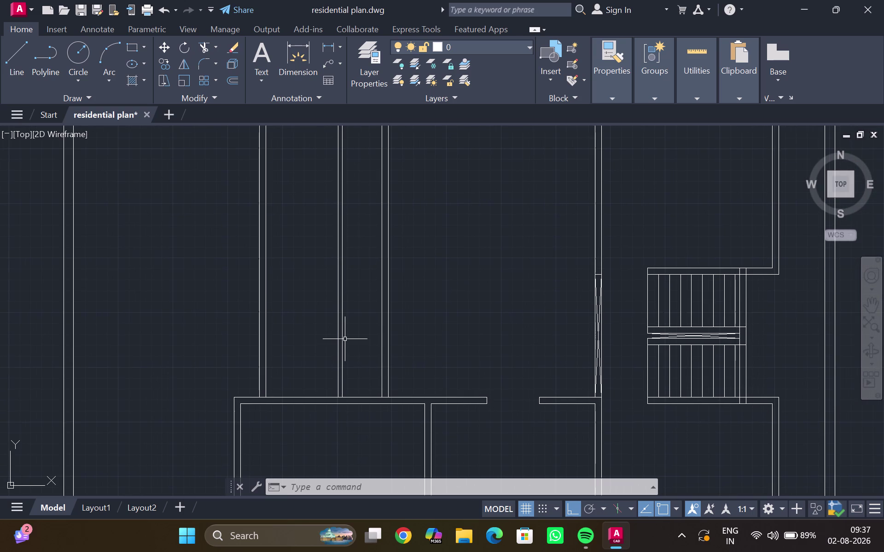
drag(359, 334, 195, 342)
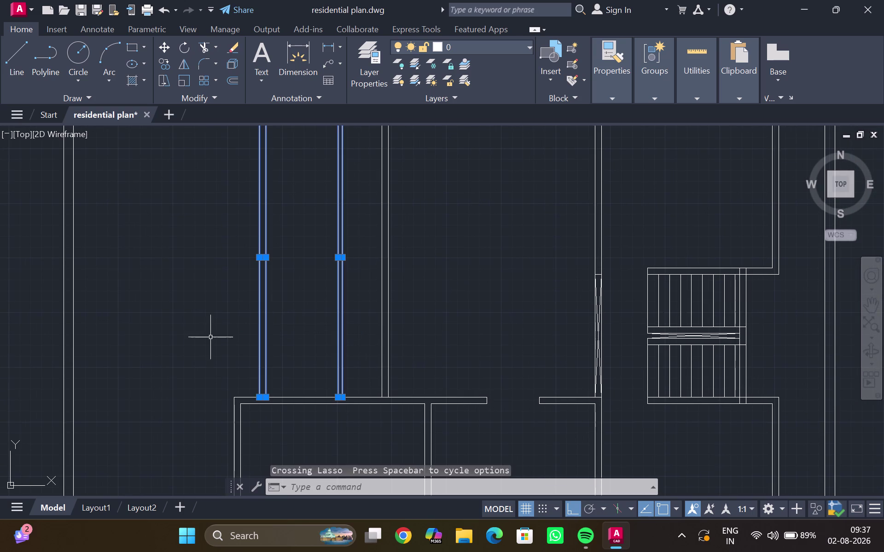
key(Delete)
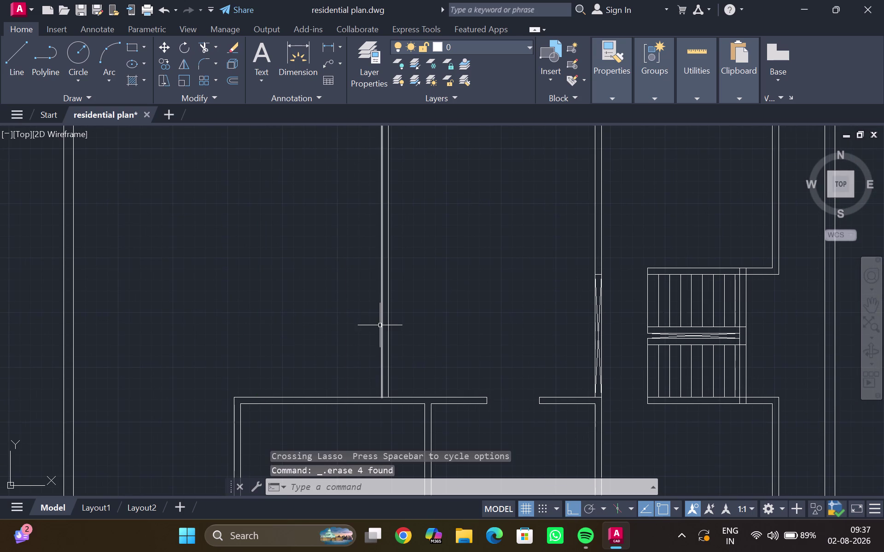
click(379, 326)
key(o)
key(Return)
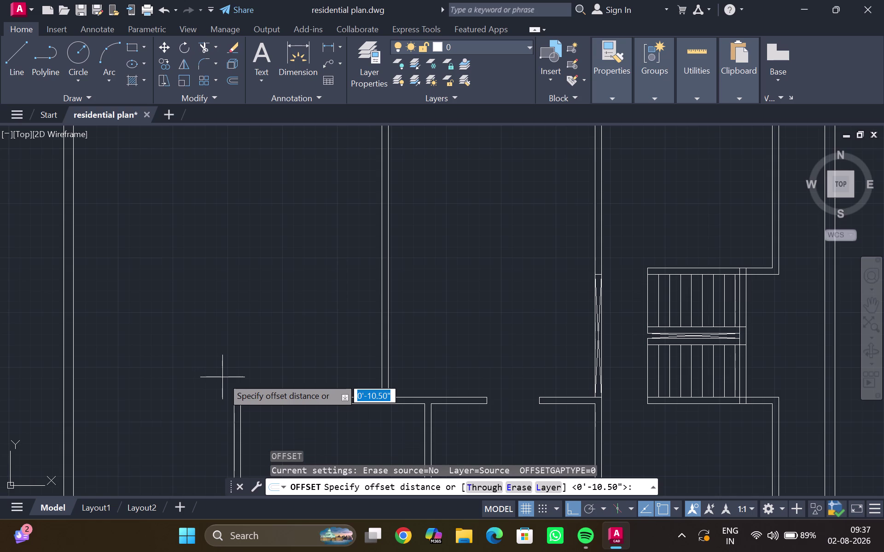
Offset a wall line 3'10.5" left of the tall wall, with a 4" wall thickness.
text(3')
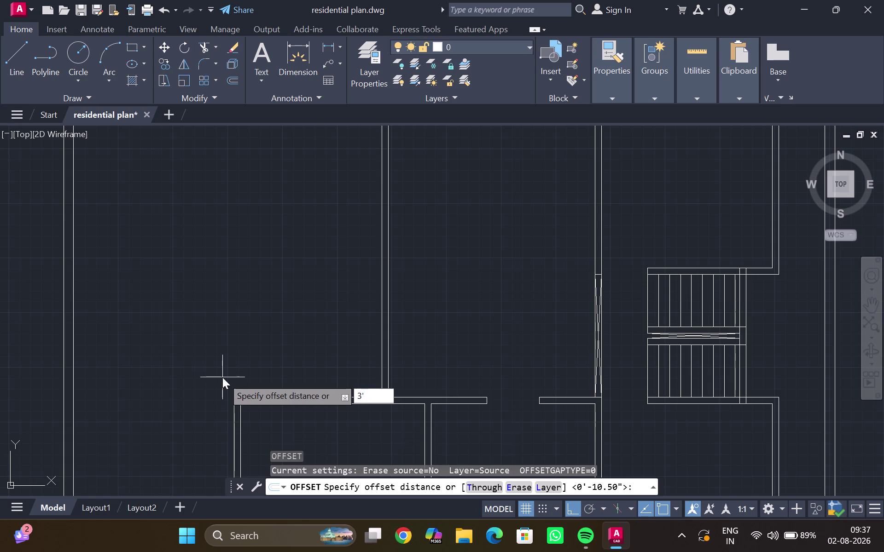
text(10)
text(.)
text(5)
key(shift+quotedbl)
key(Return)
click(200, 369)
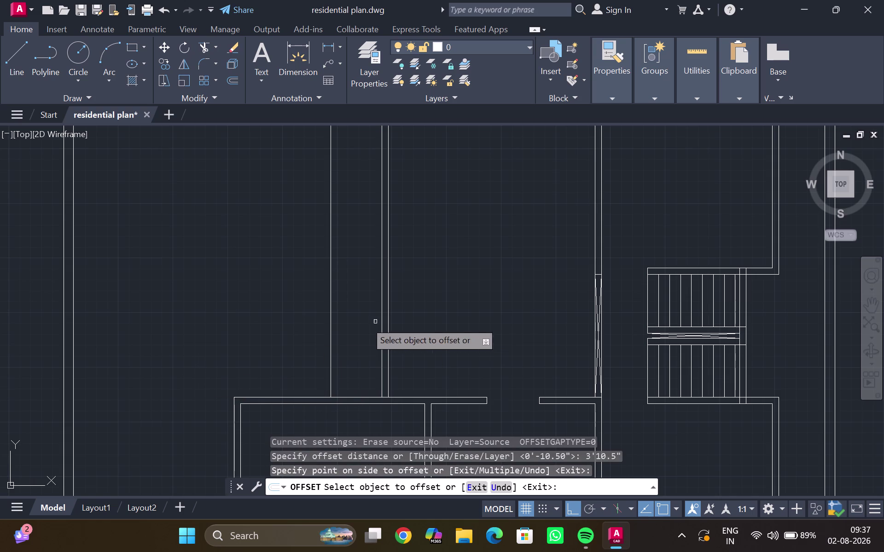
click(330, 334)
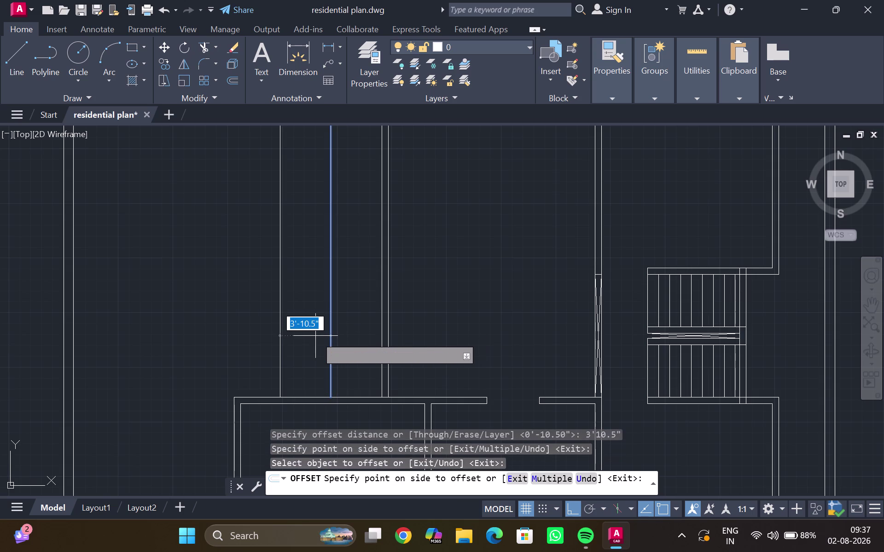
key(4)
key(shift+quotedbl)
key(Return)
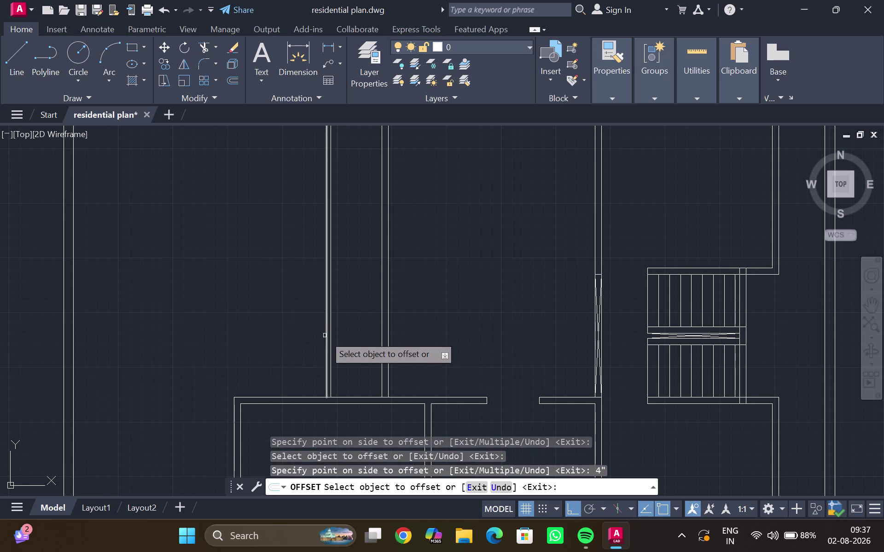
Offset another wall line 5'6" further left, with a 6" wall thickness.
click(326, 336)
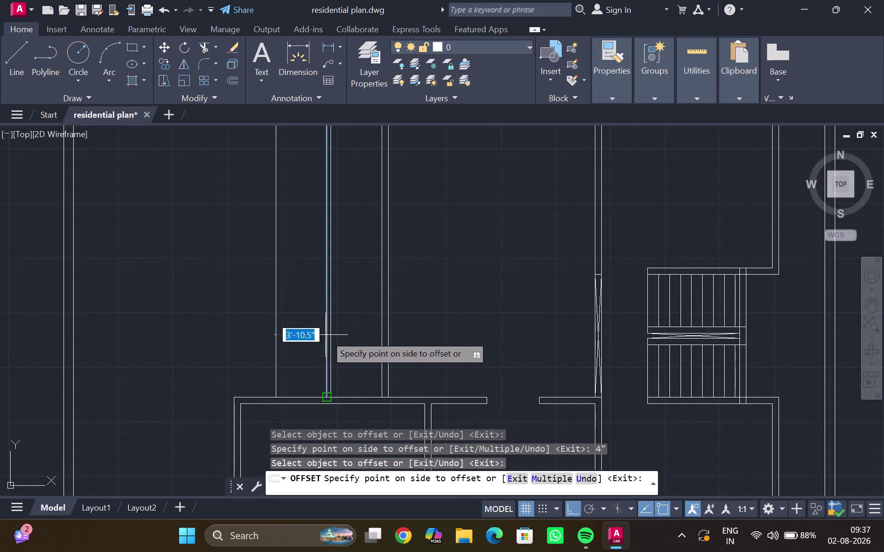
key(5)
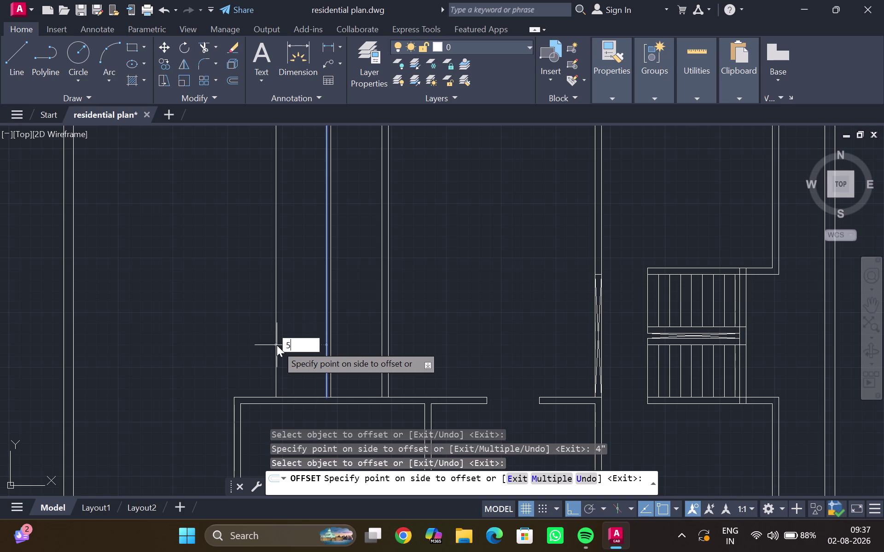
key(apostrophe)
key(6)
key(slash)
key(shift+quotedbl)
key(BackSpace)
key(BackSpace)
key(shift+quotedbl)
key(Return)
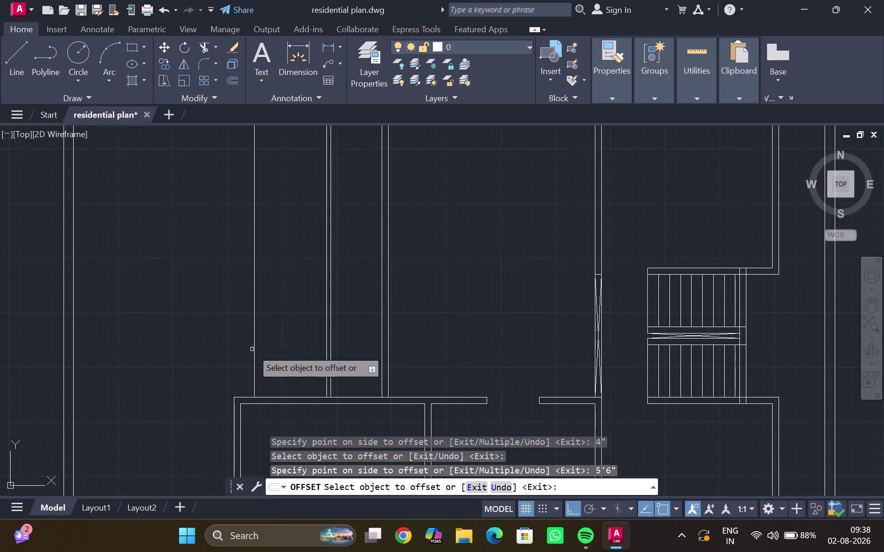
click(253, 350)
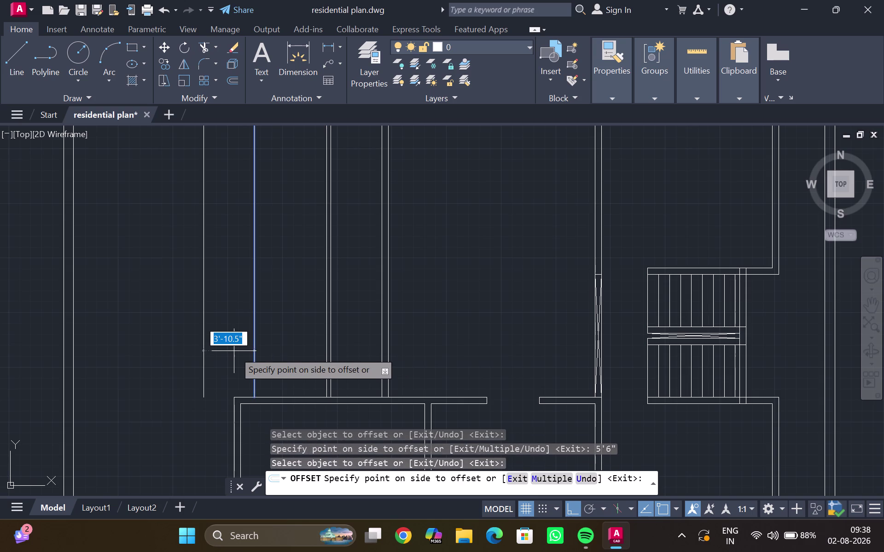
key(6)
key(shift+quotedbl)
key(Return)
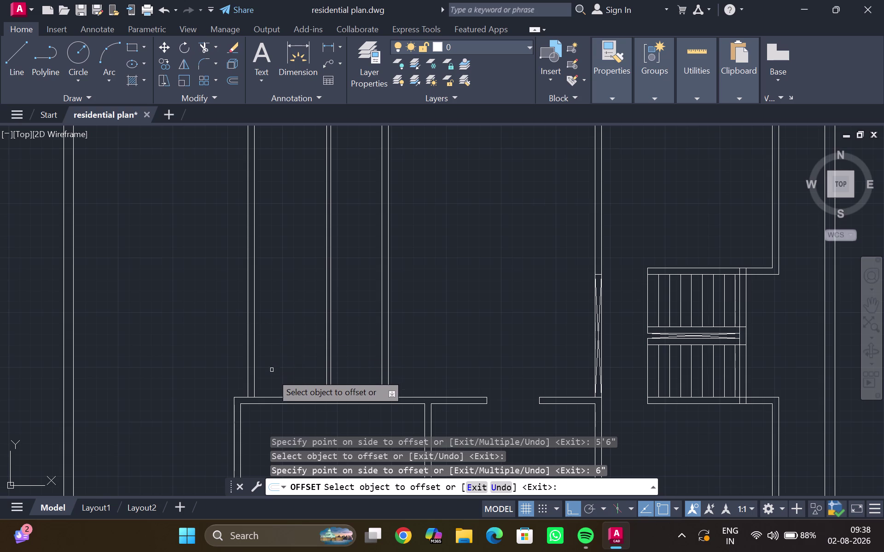
Offset the lower-left room's top wall line upward by 6'4.5".
click(280, 398)
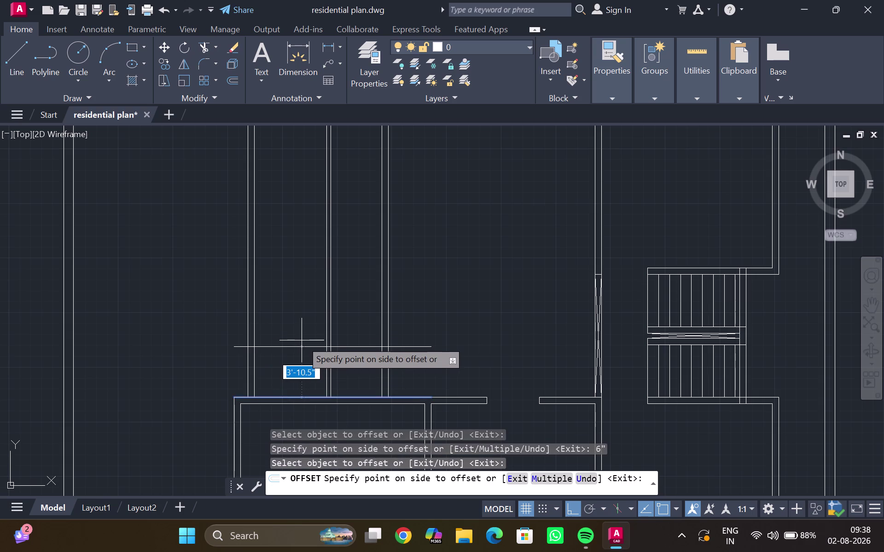
key(6)
key(apostrophe)
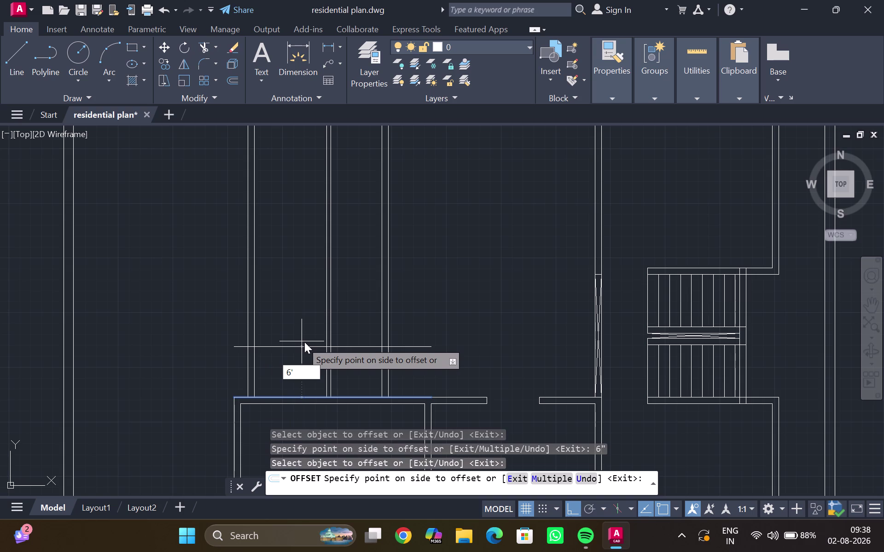
key(4)
key(period)
key(5)
key(shift+quotedbl)
key(Return)
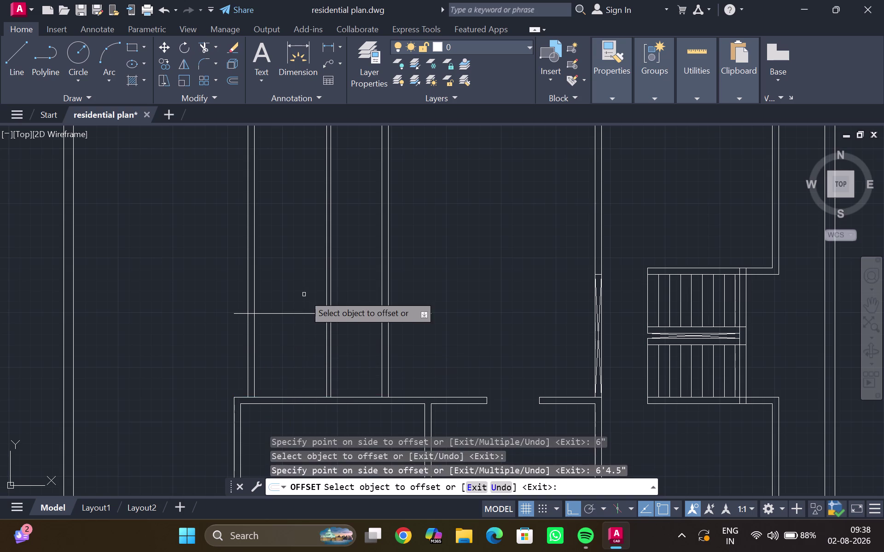
click(301, 312)
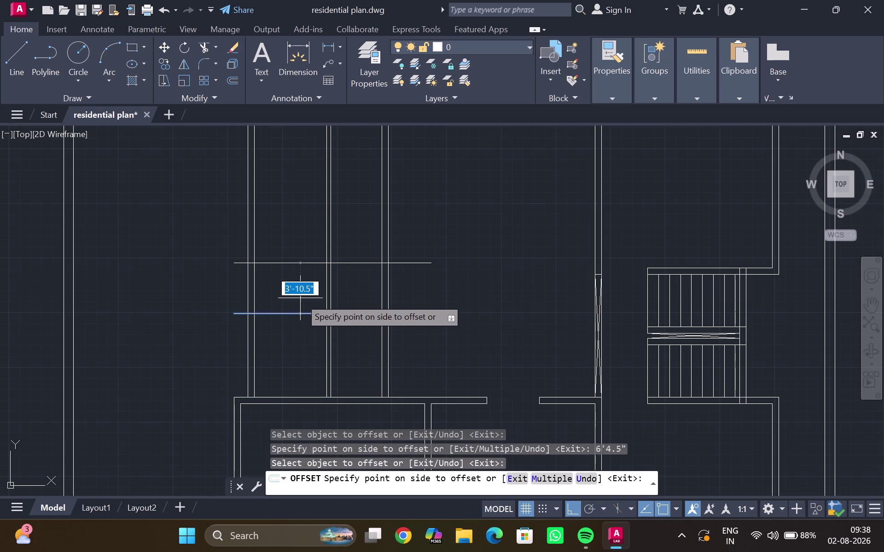